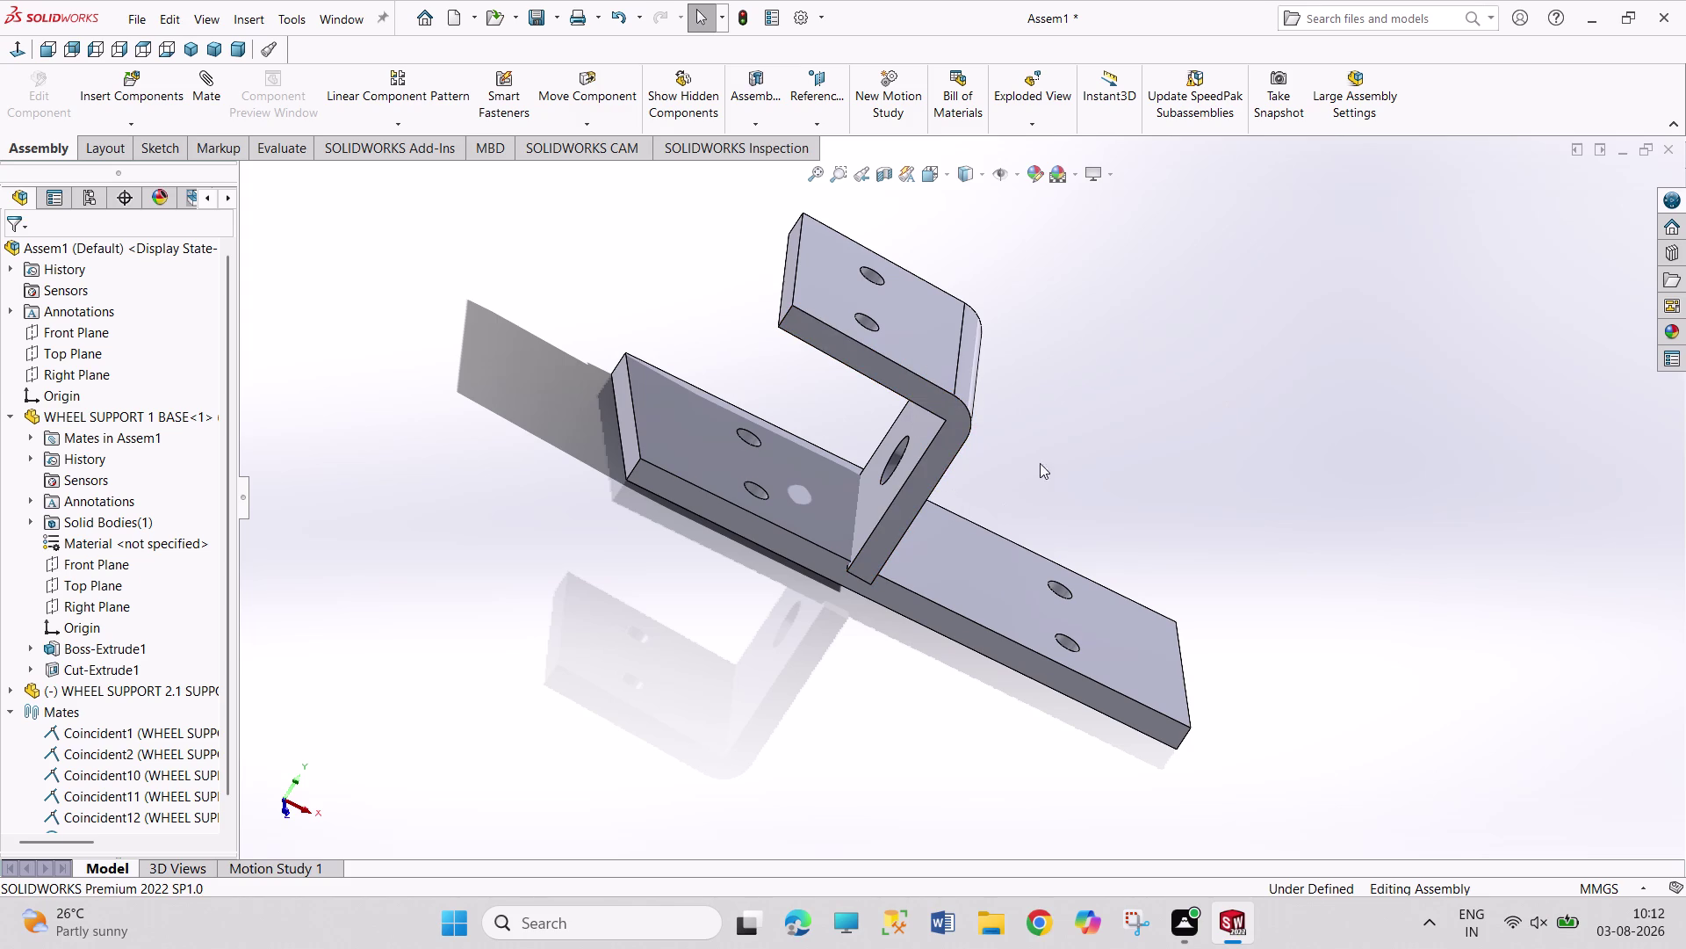
Drag the L-shaped bracket into position above the base plate.
middle_drag(727, 322, 795, 349)
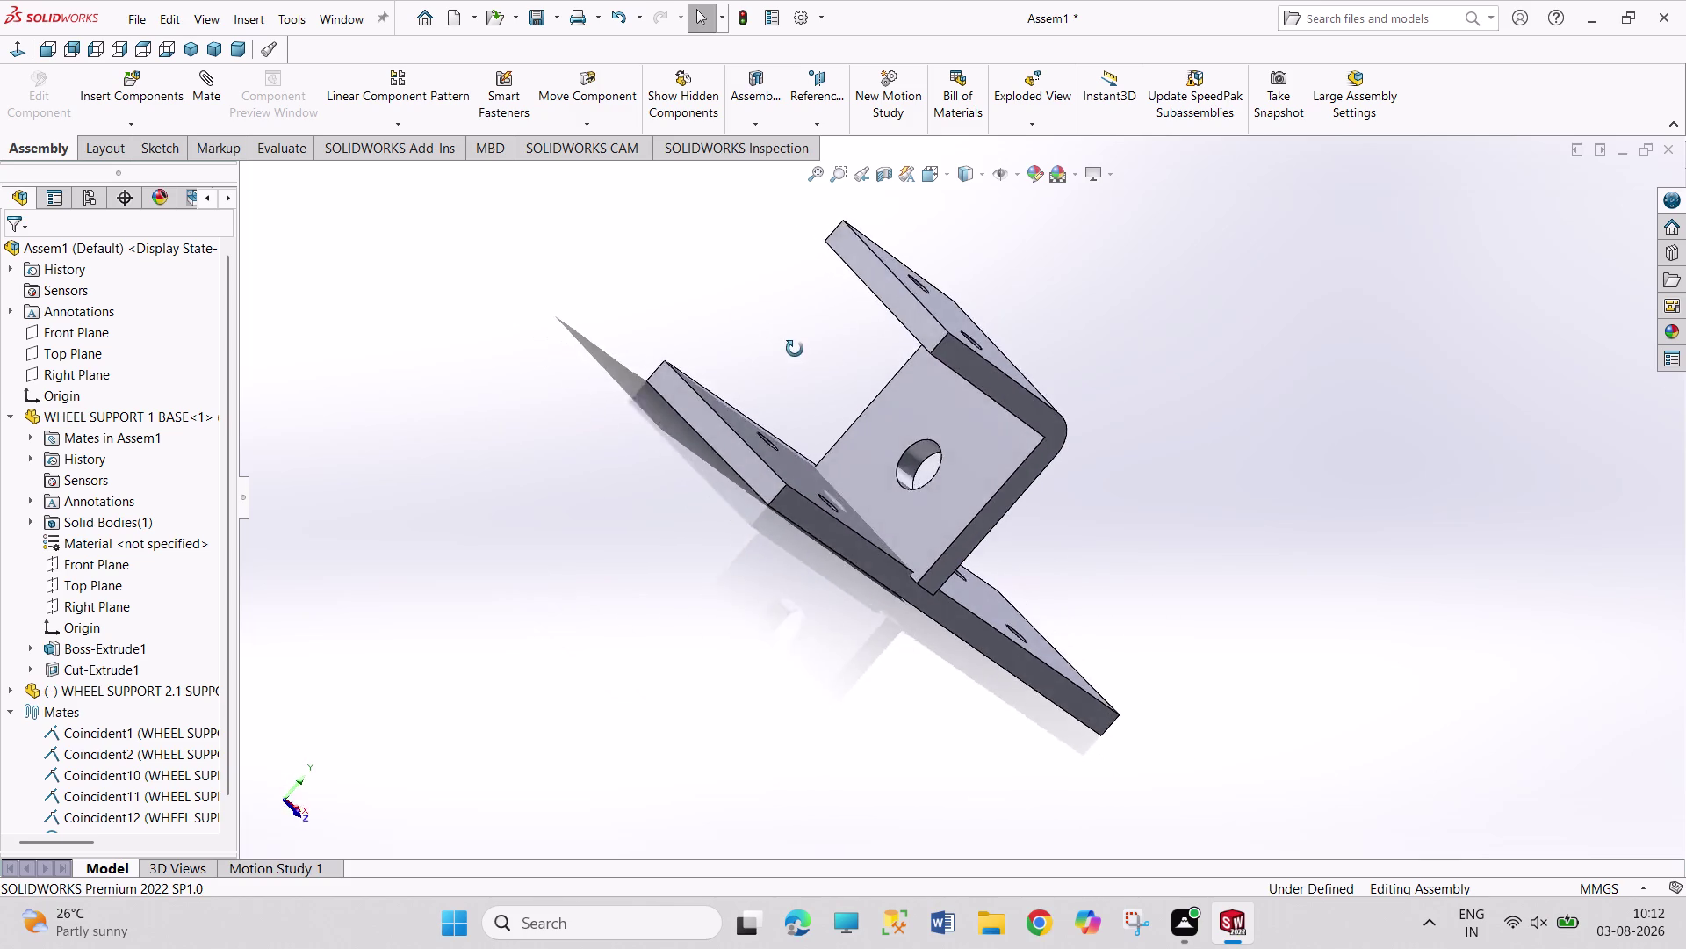
middle_drag(795, 349, 707, 312)
drag(926, 293, 924, 300)
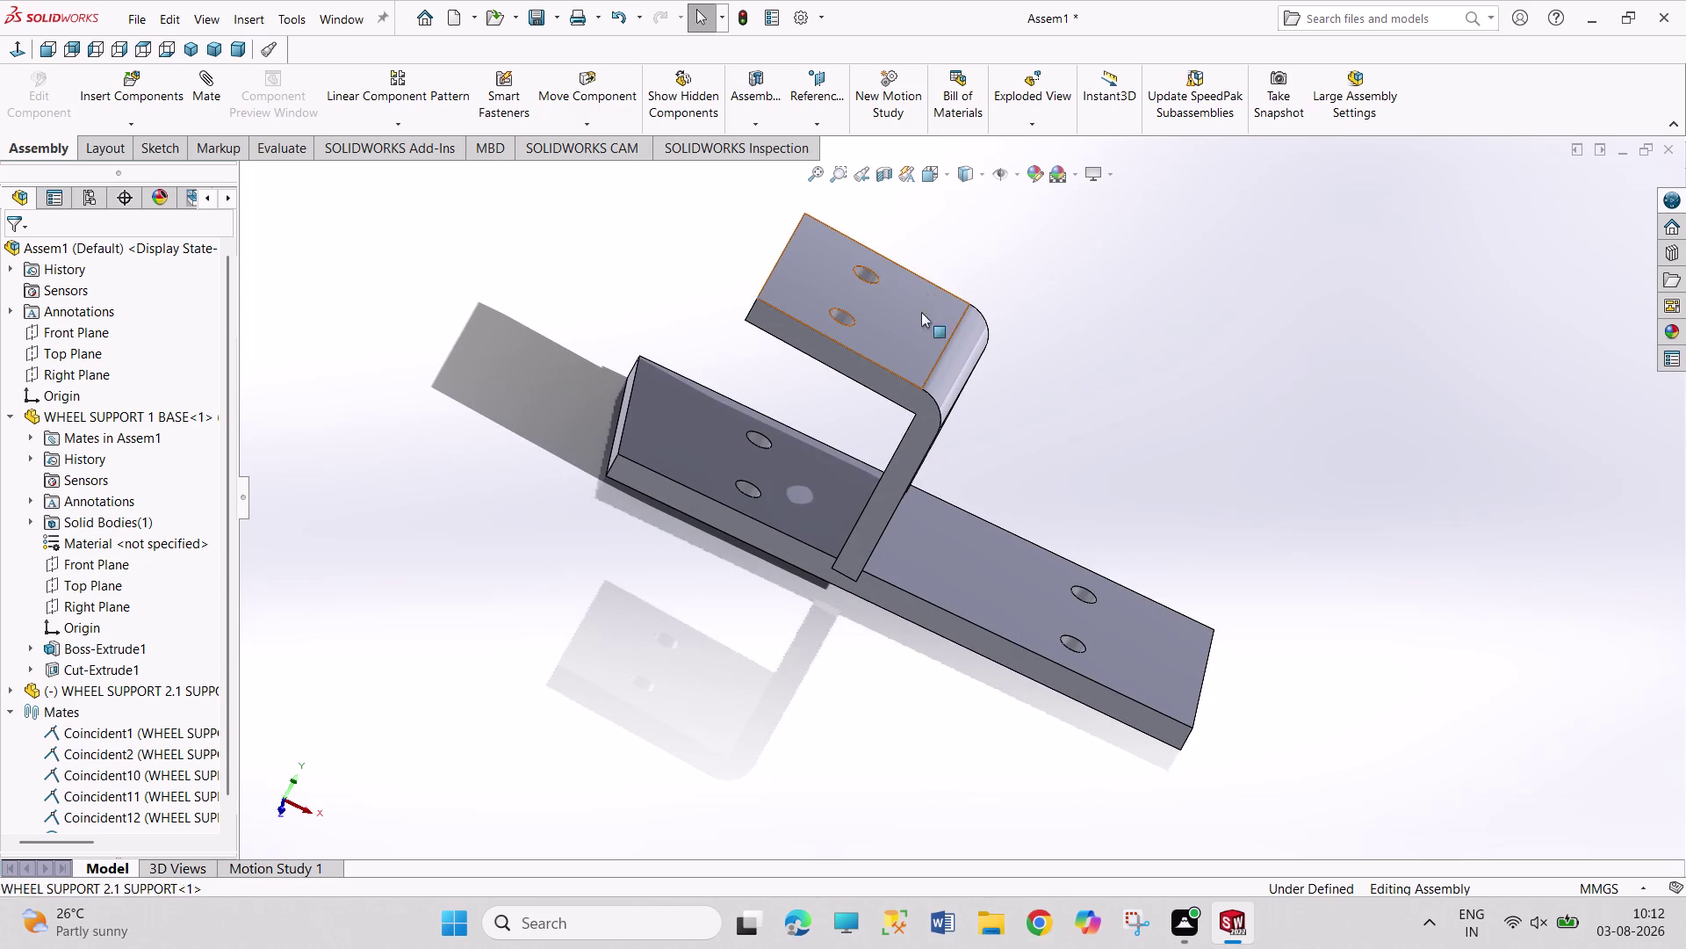
drag(924, 300, 650, 421)
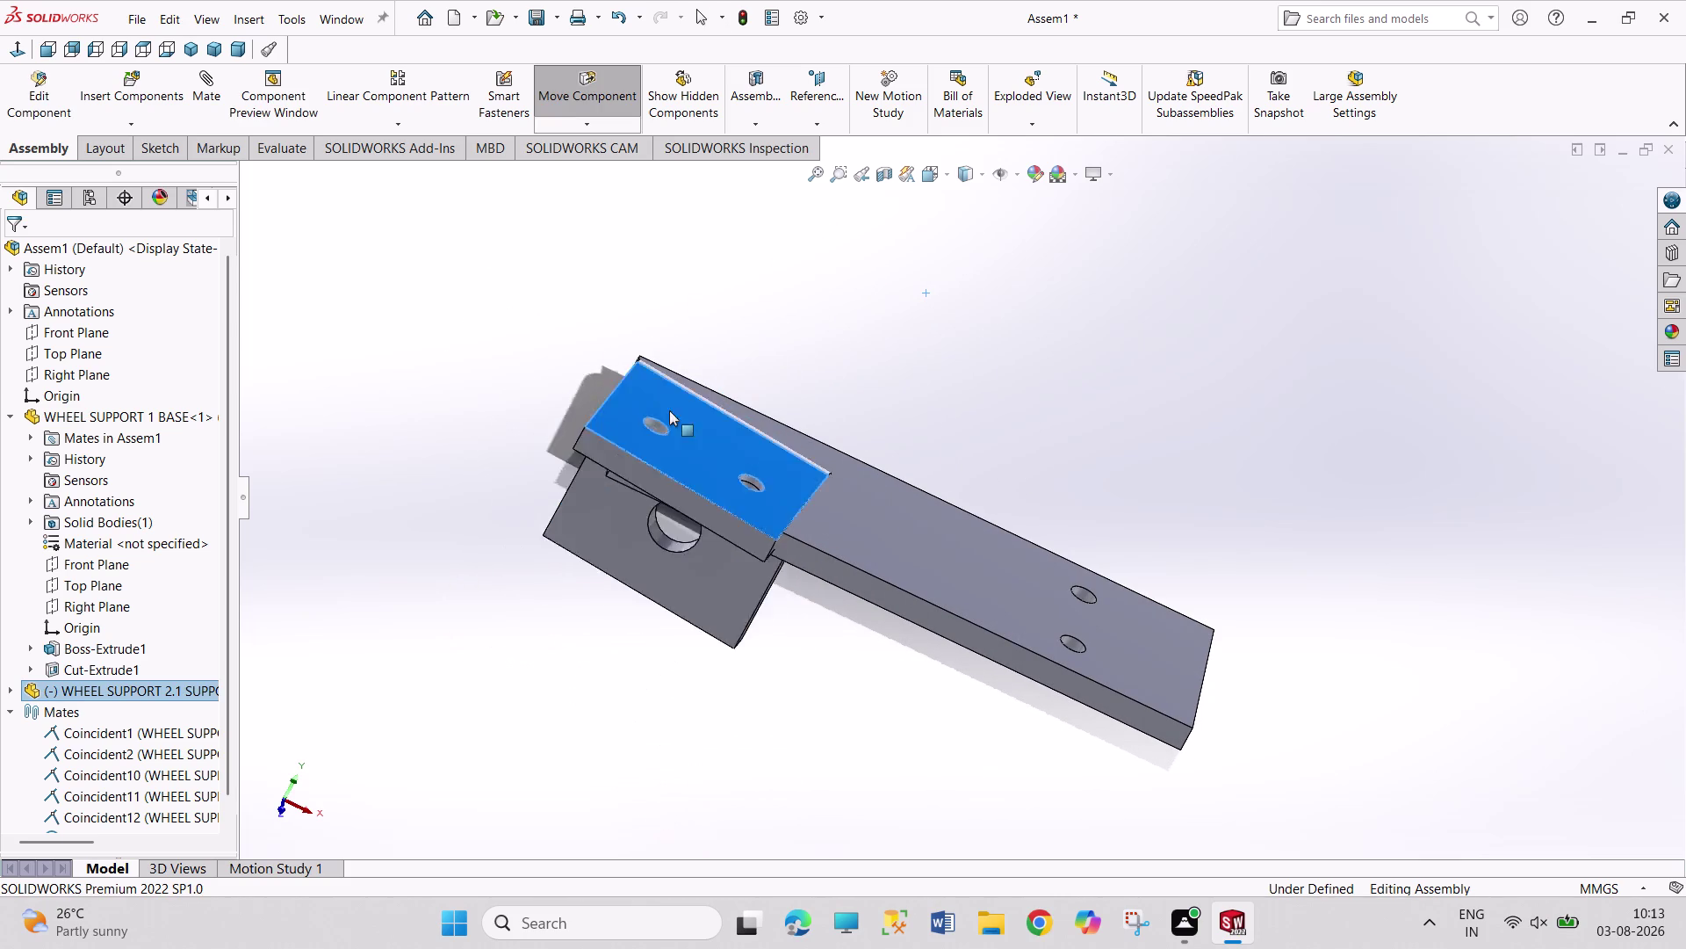
drag(650, 420, 927, 286)
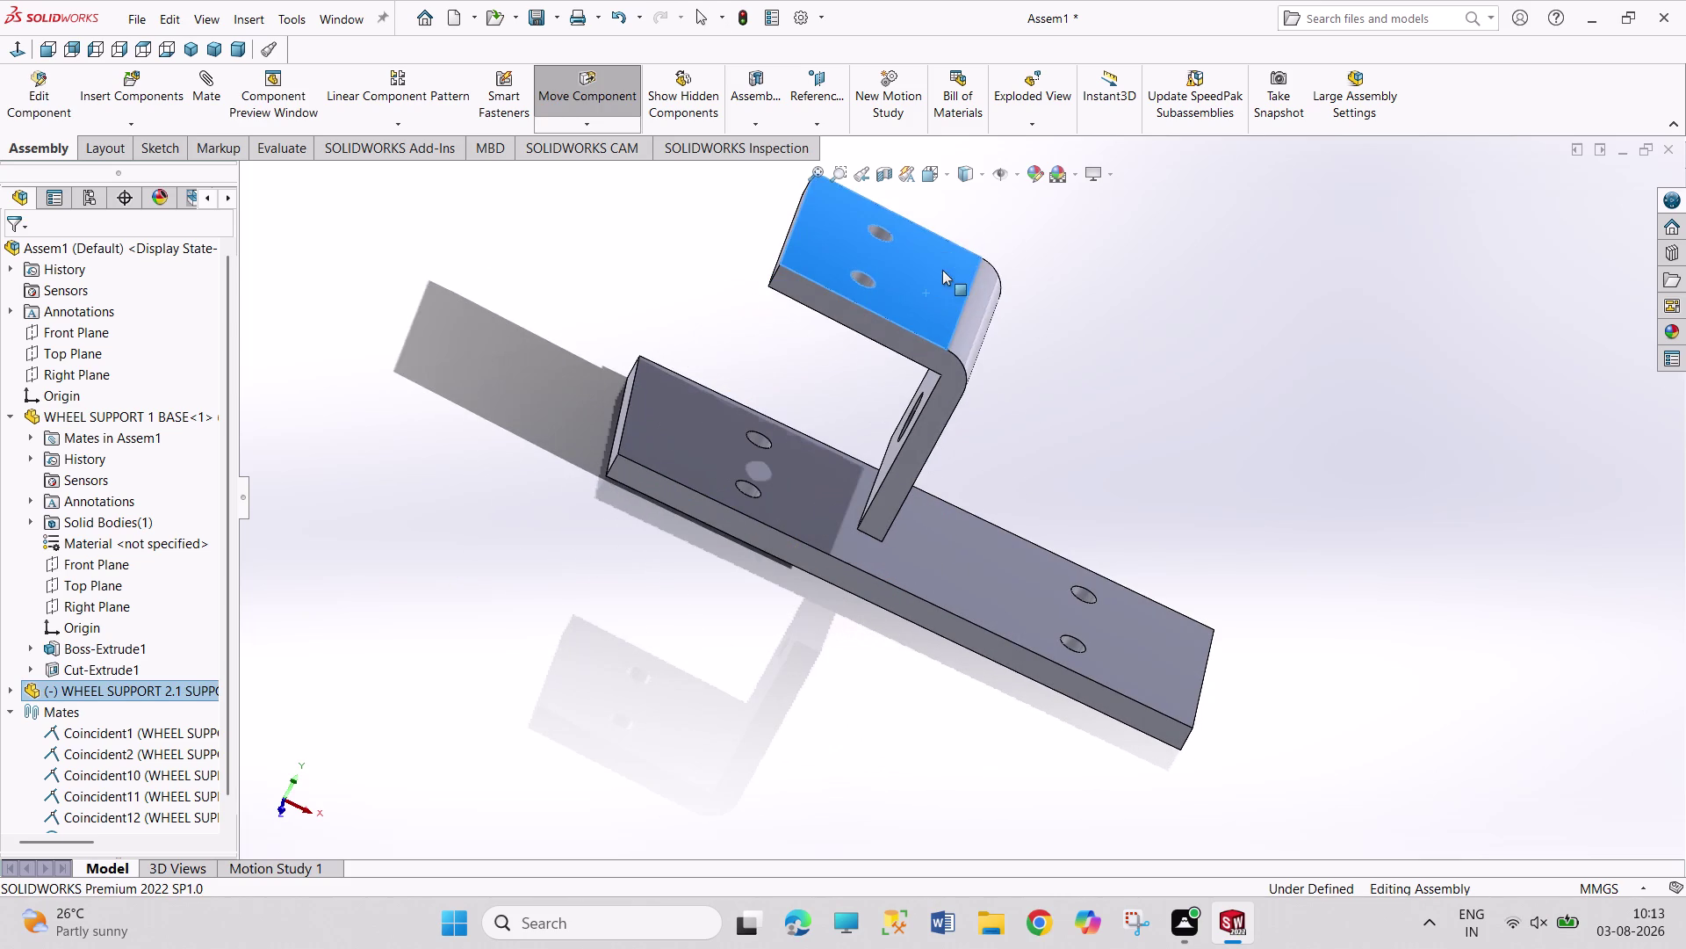
click(1157, 337)
drag(941, 287, 1026, 443)
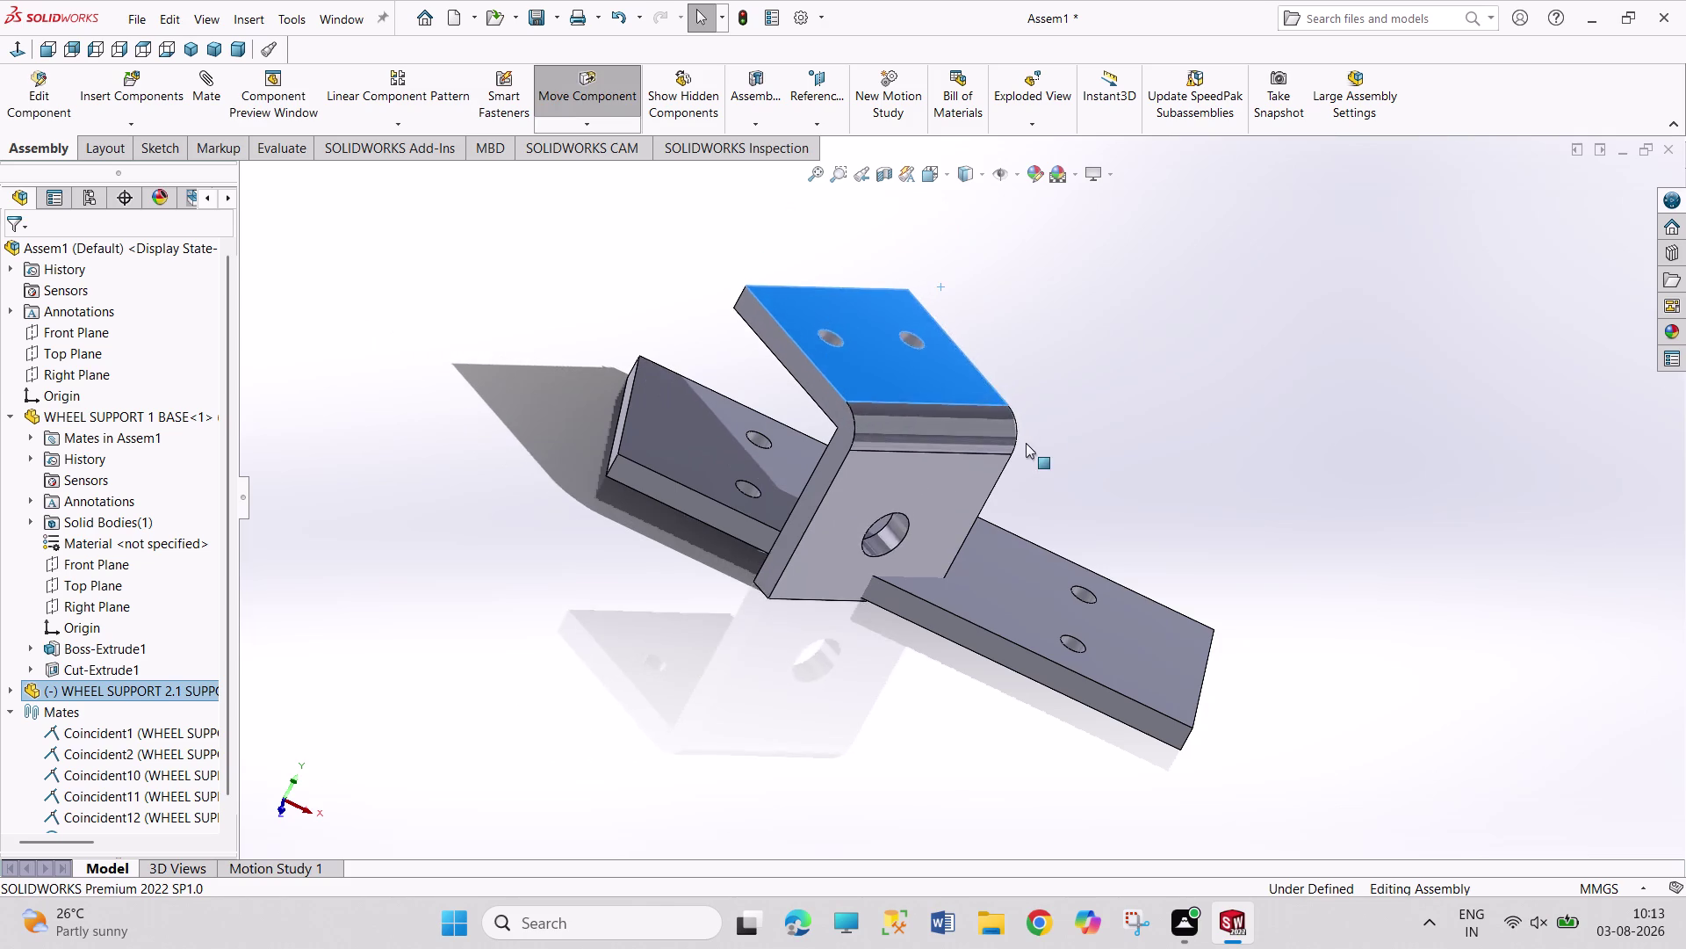
drag(1026, 442, 1046, 306)
click(1238, 331)
Mate the bracket's flat face coincident with the base plate's top face.
click(976, 255)
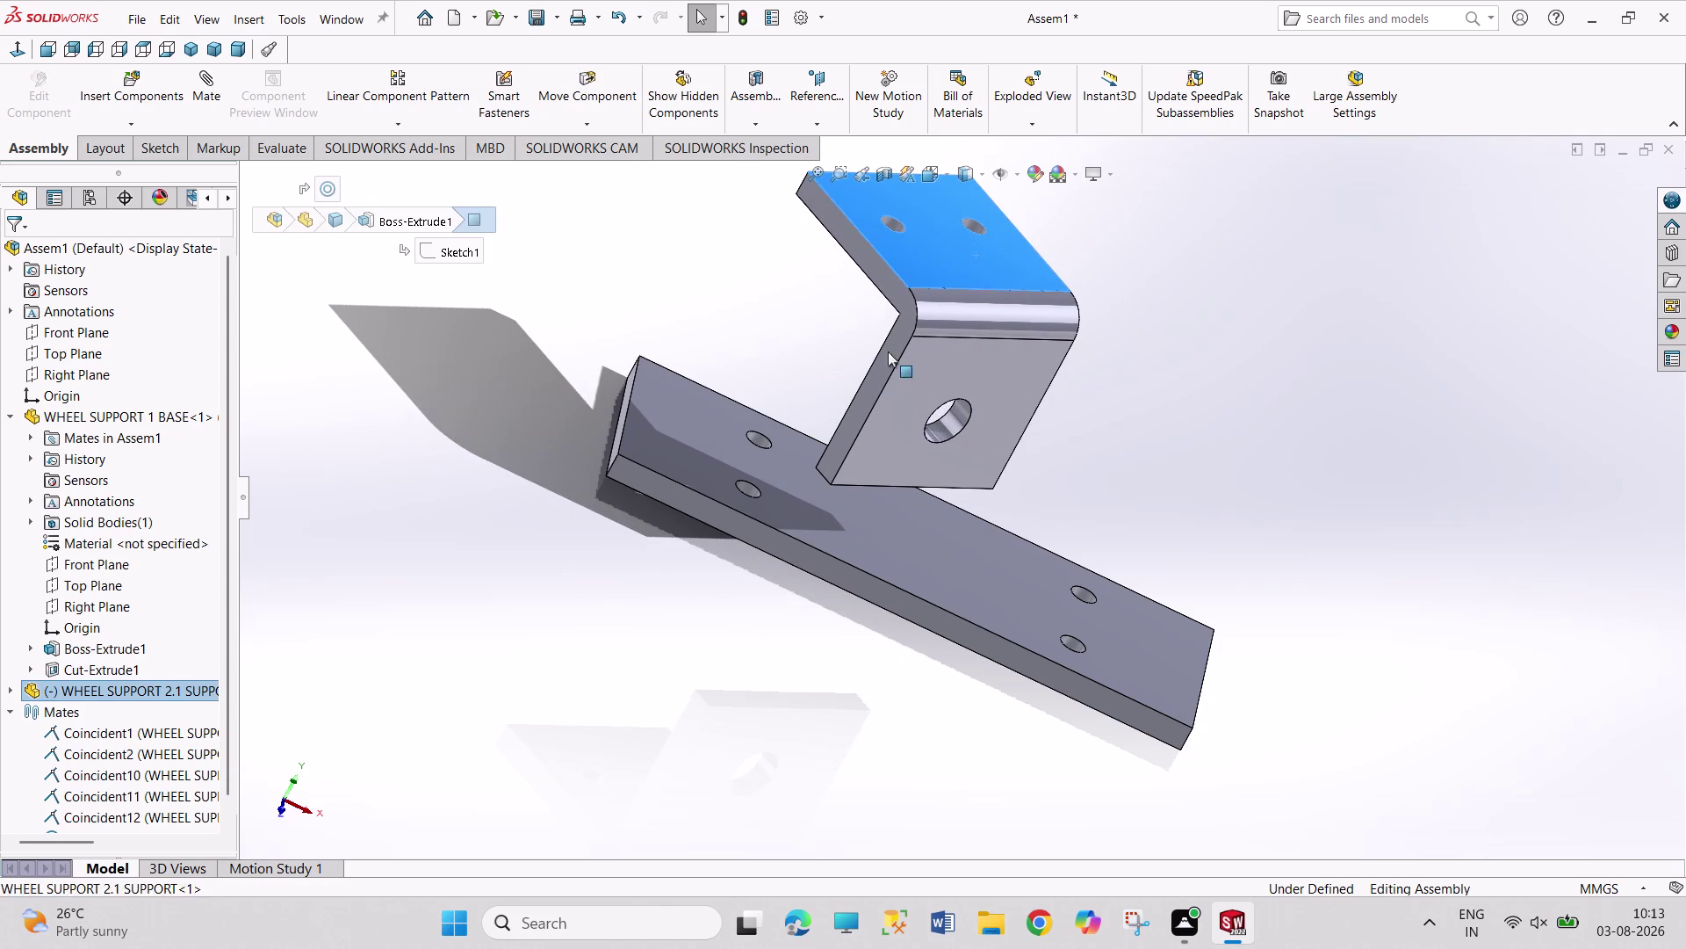
click(668, 452)
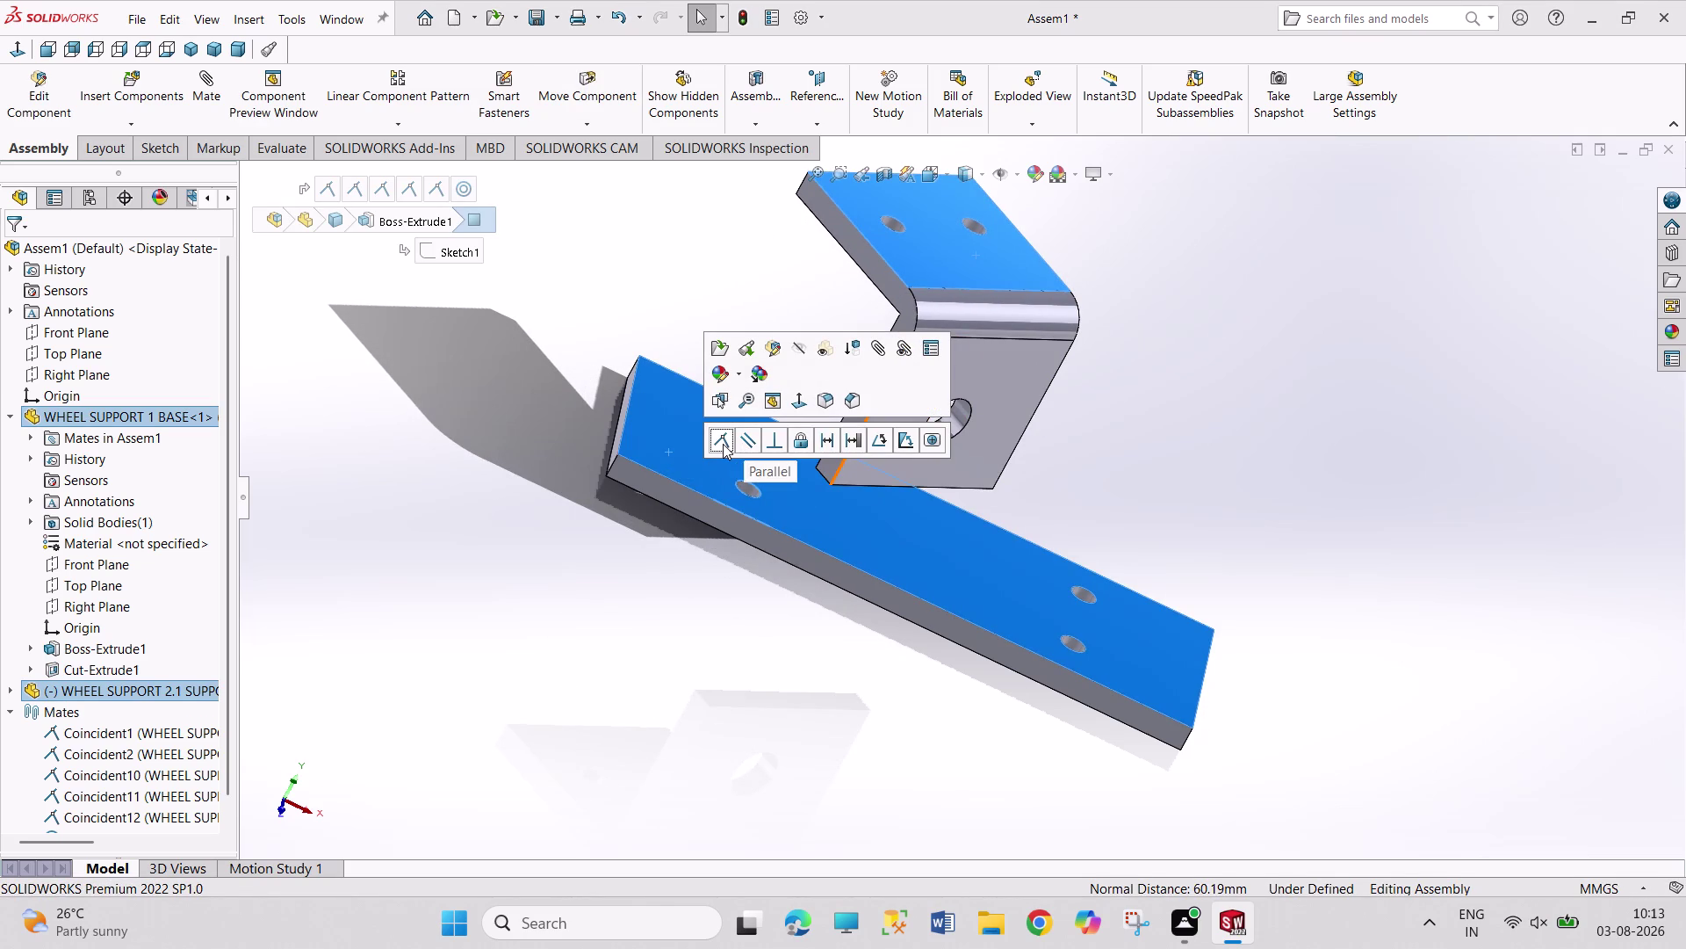
click(723, 444)
click(1170, 369)
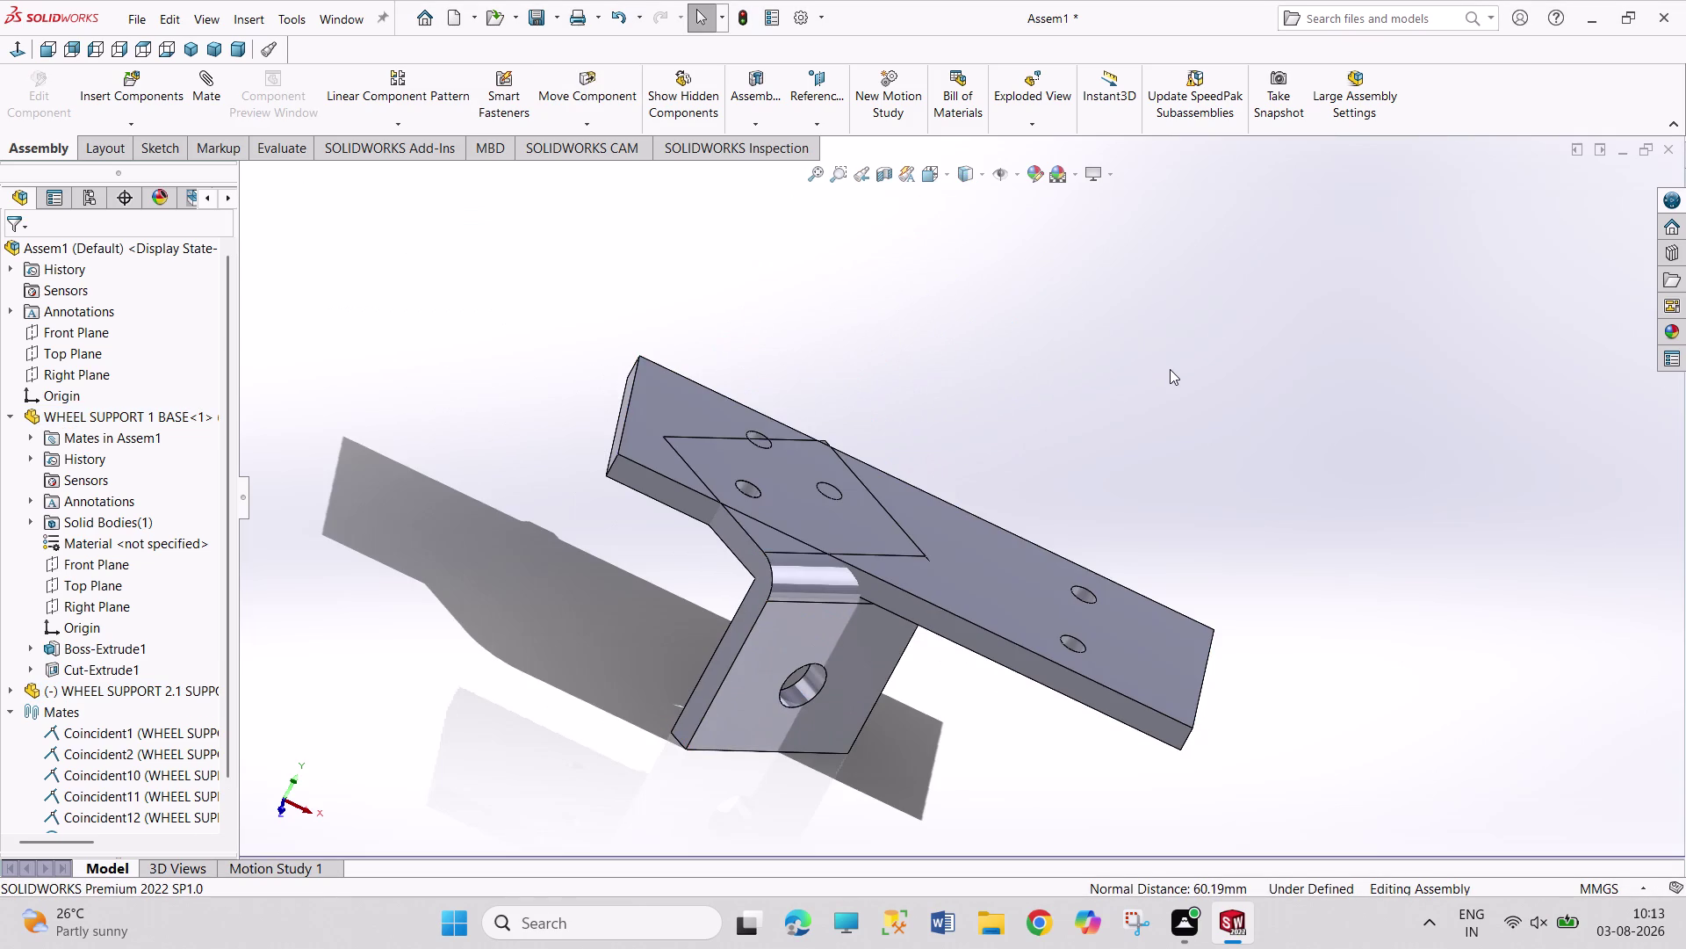
Make a bracket hole concentric with the matching base-plate hole.
click(841, 498)
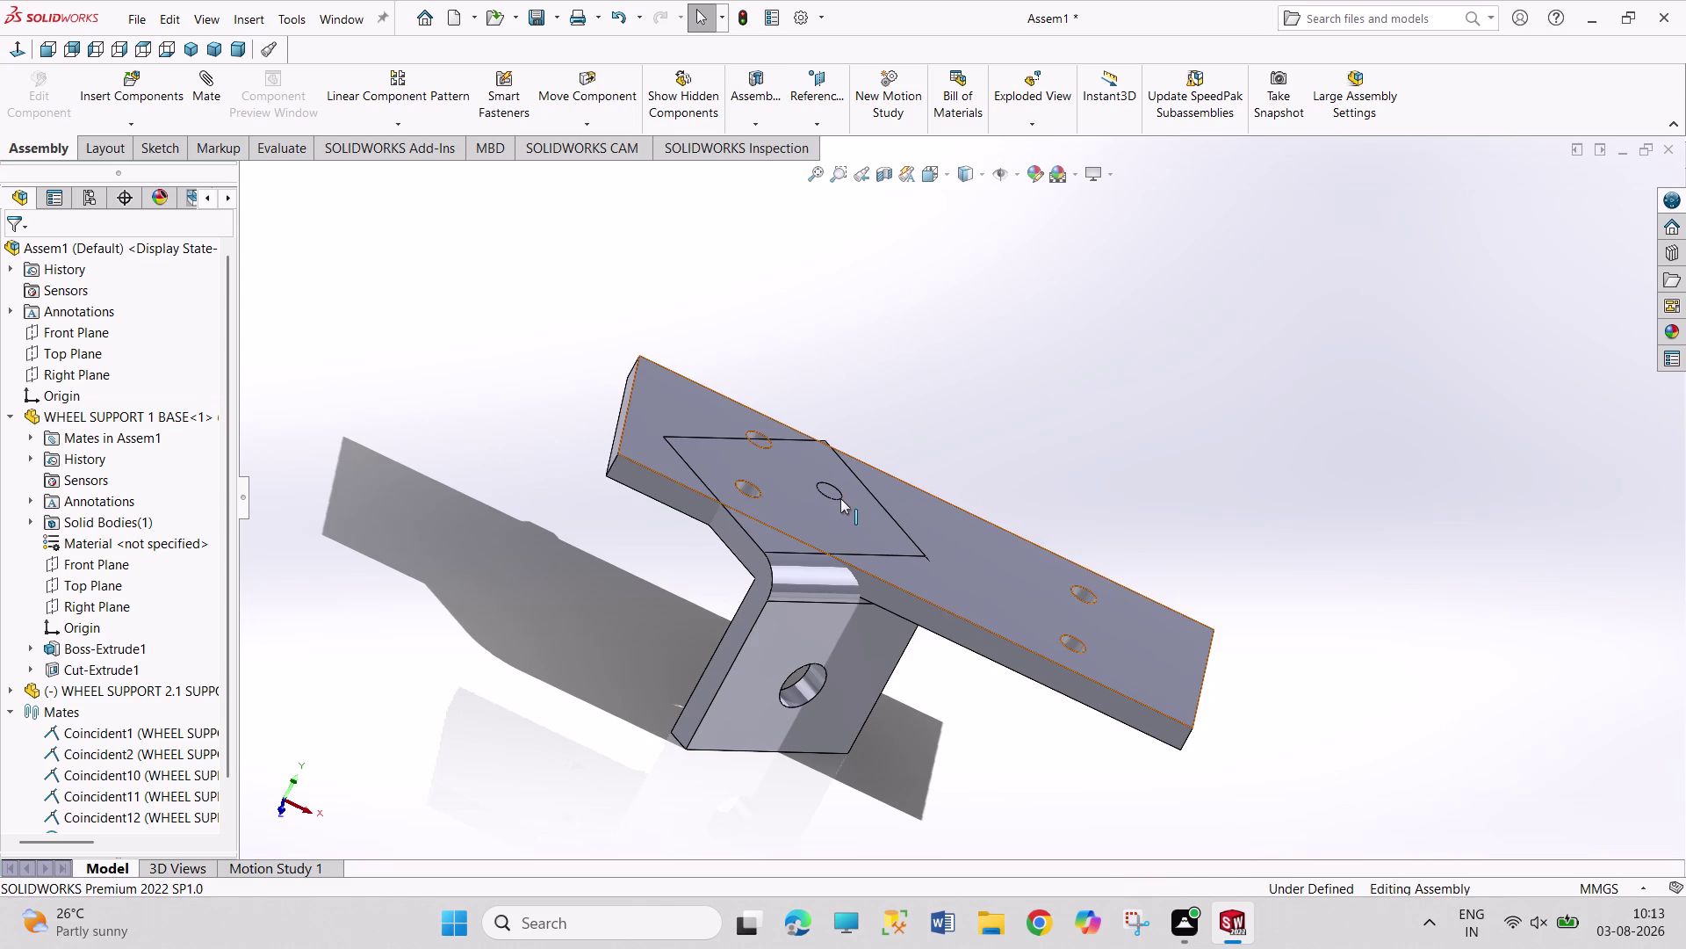
click(773, 446)
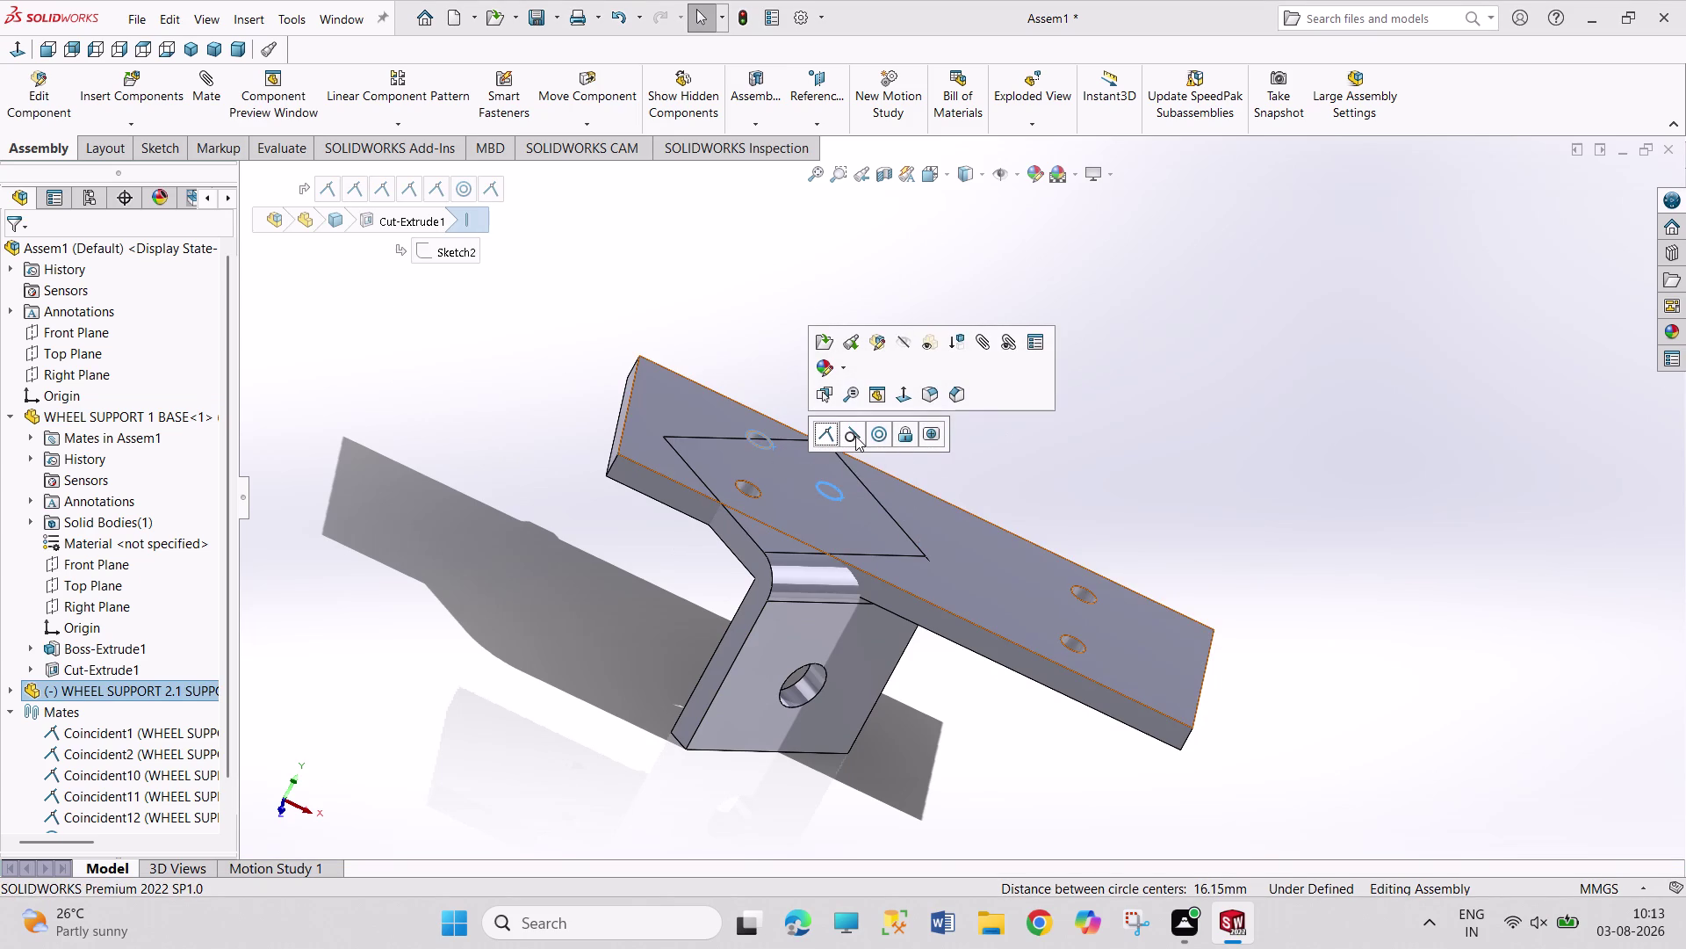
click(877, 437)
click(1062, 371)
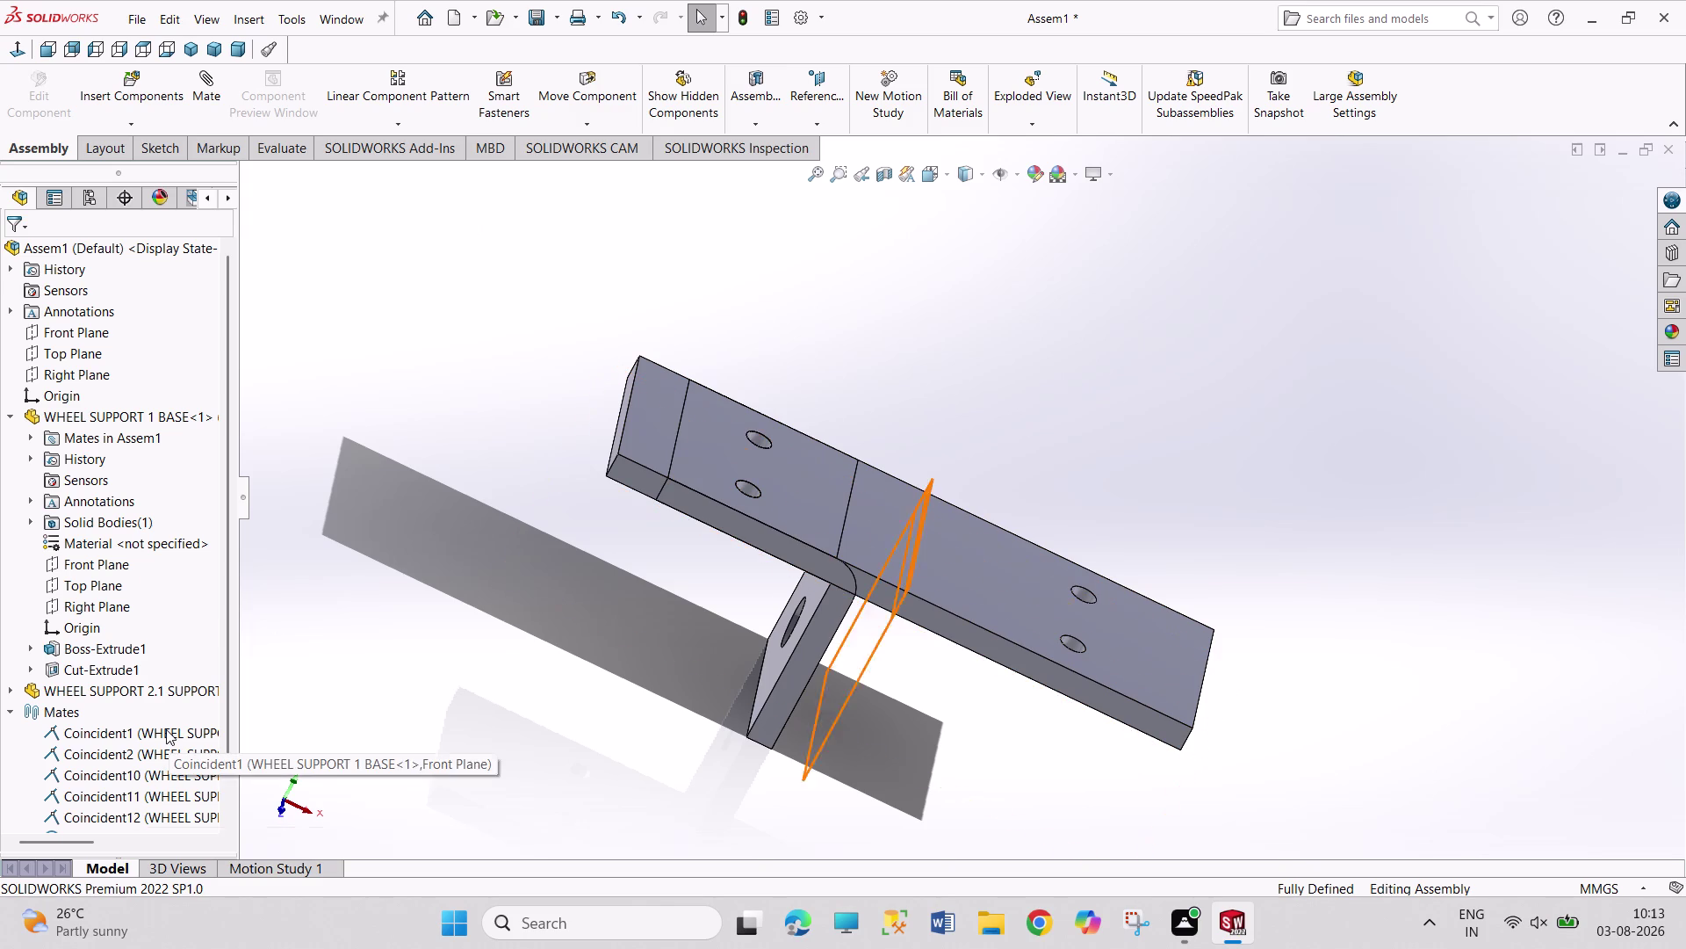
scroll(down, 3)
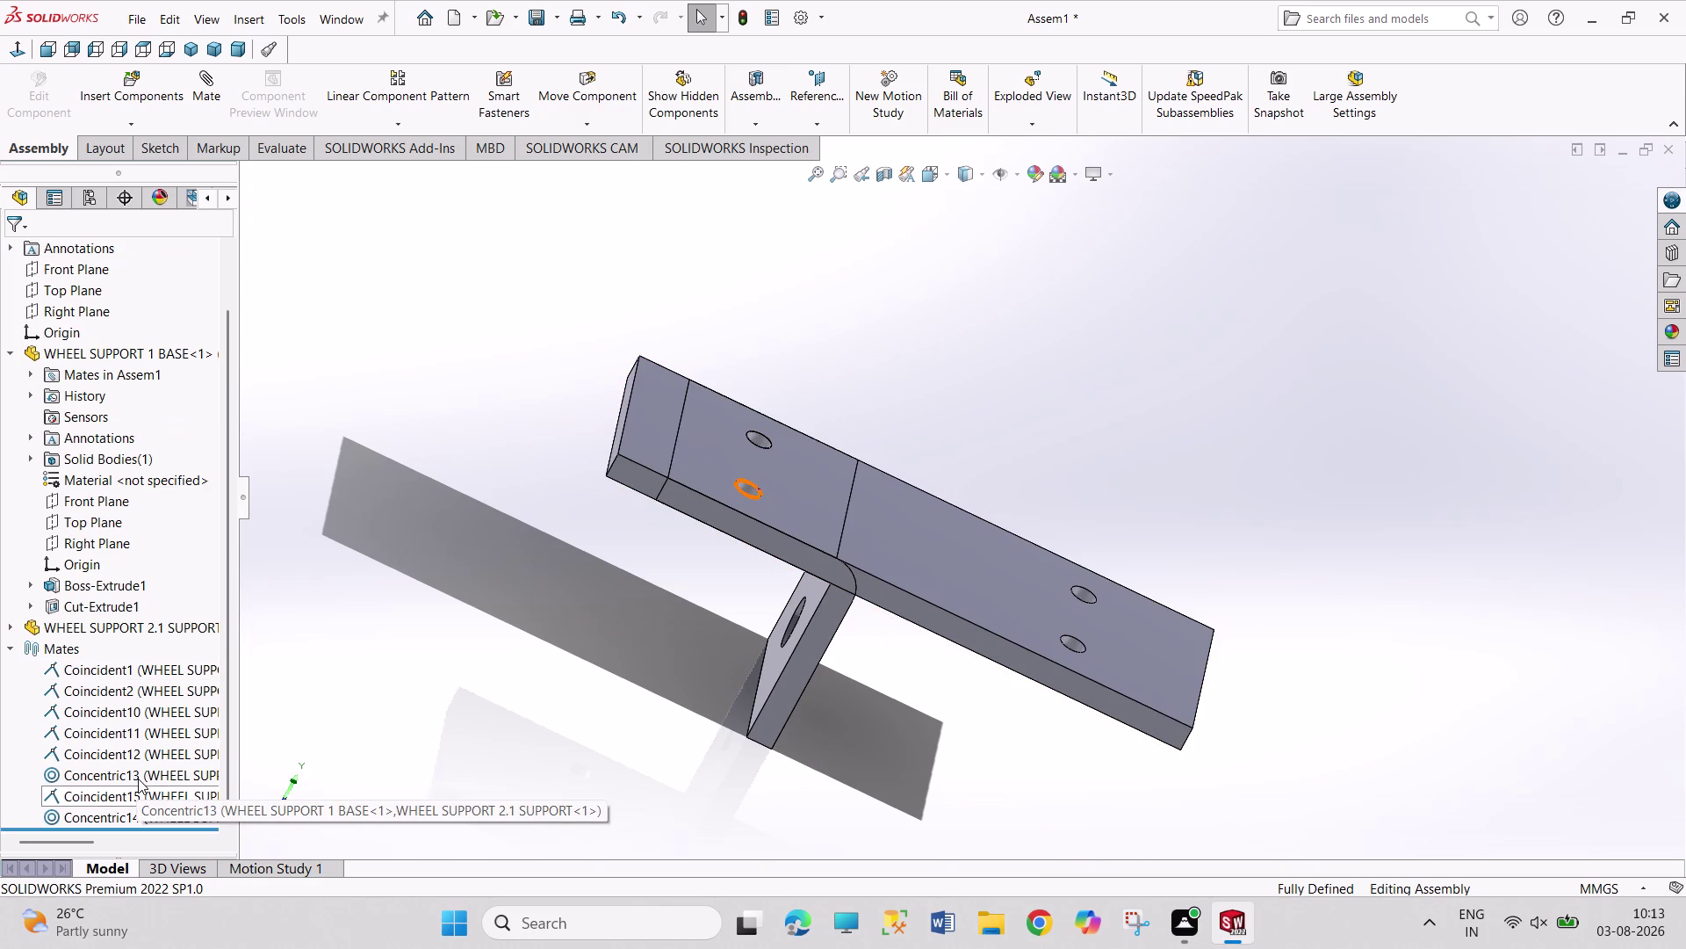
Delete the bracket's existing face mate, Coincident15.
right_click(138, 779)
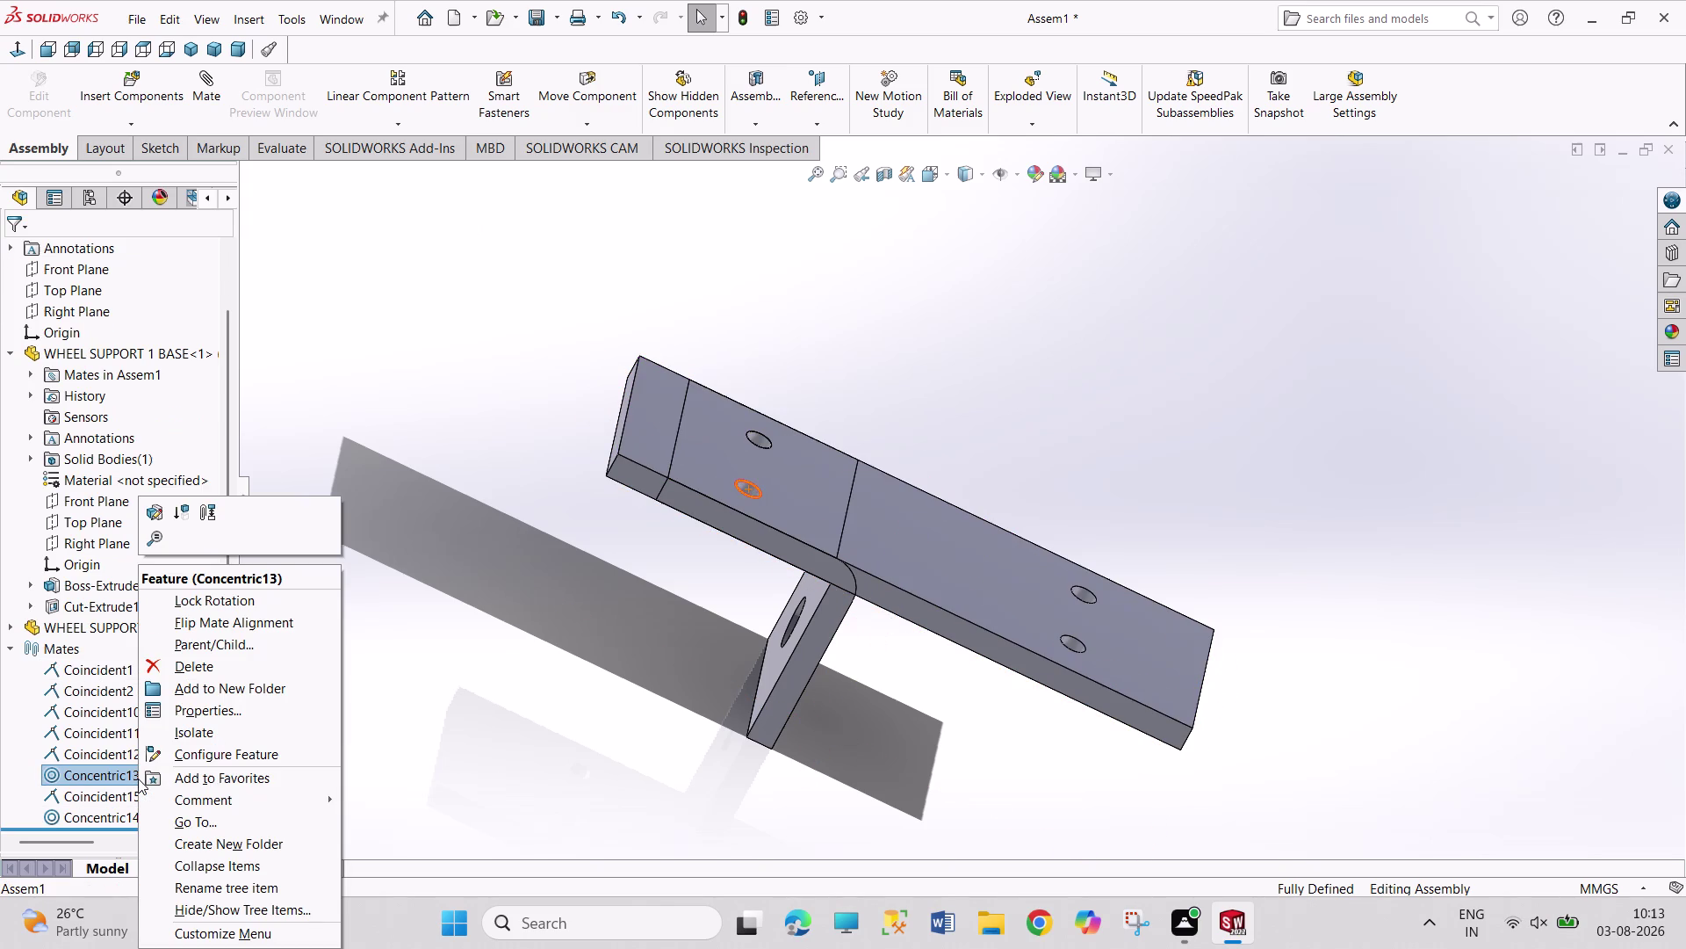
click(85, 800)
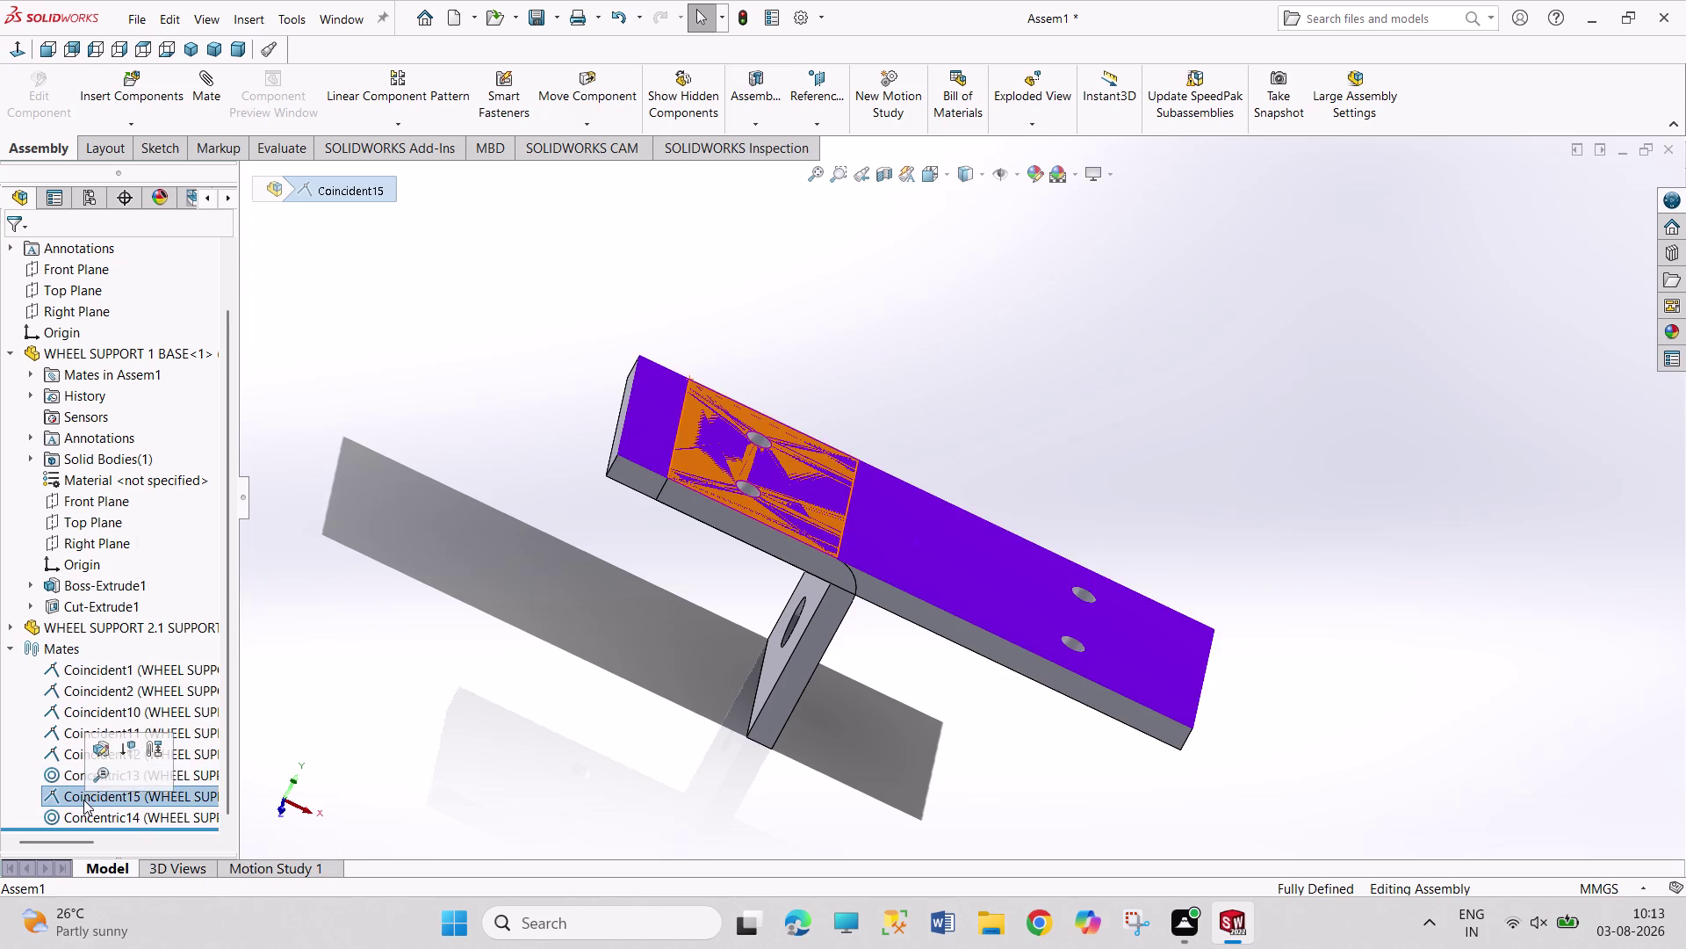
right_click(84, 799)
click(124, 662)
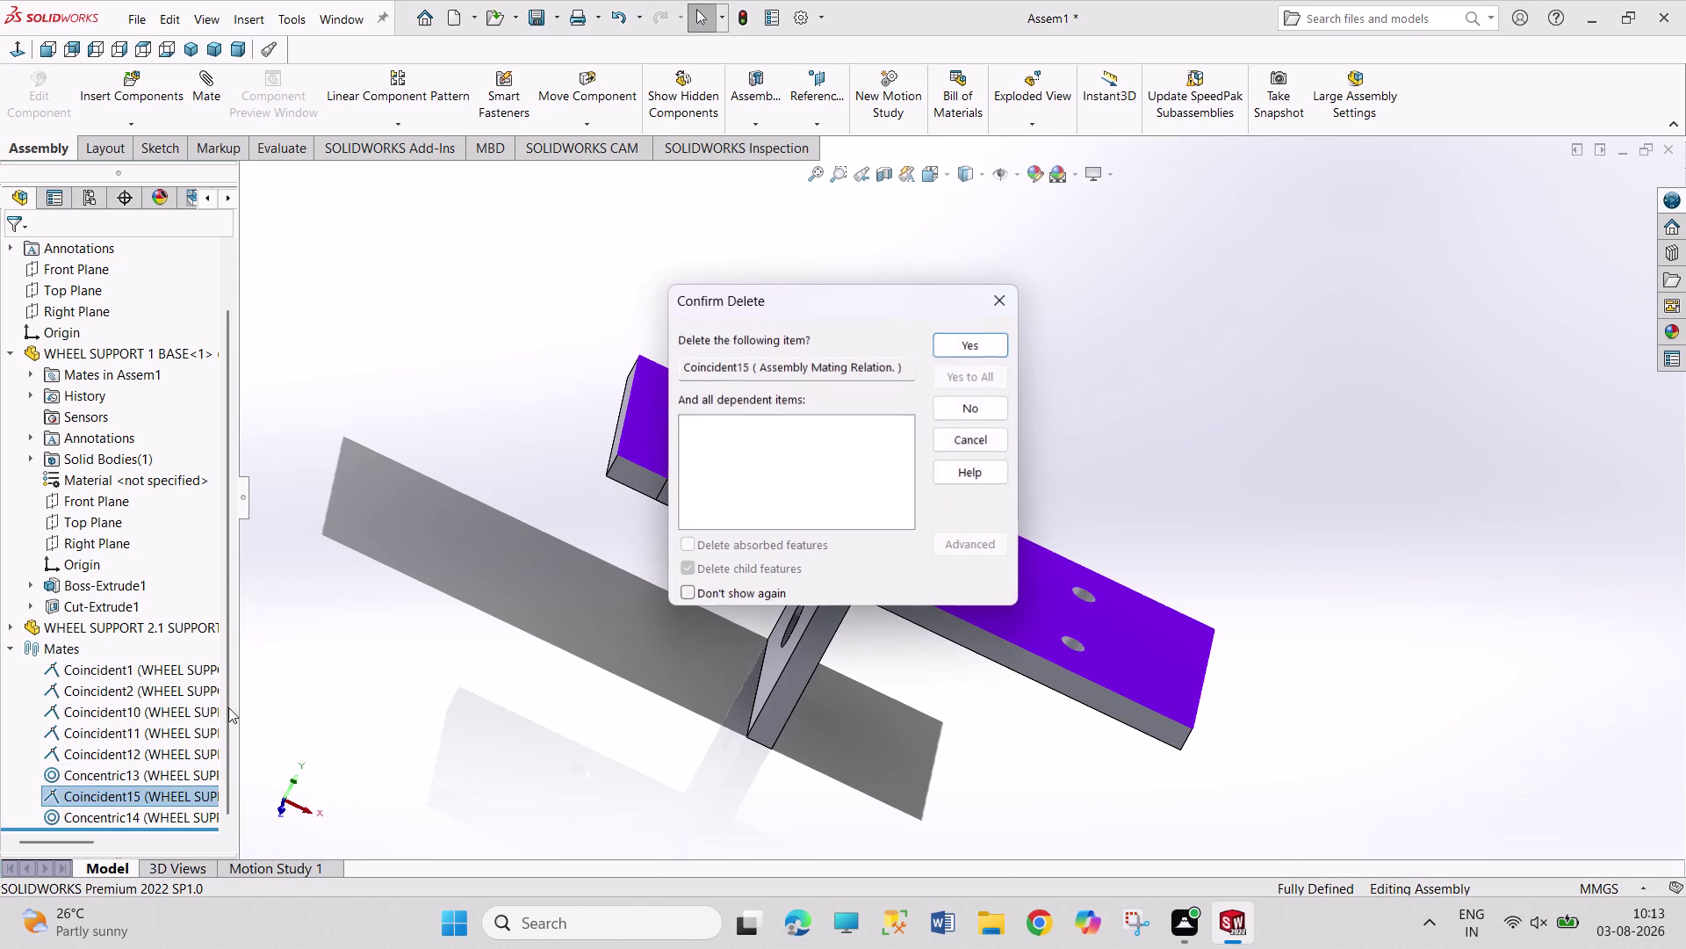
click(991, 342)
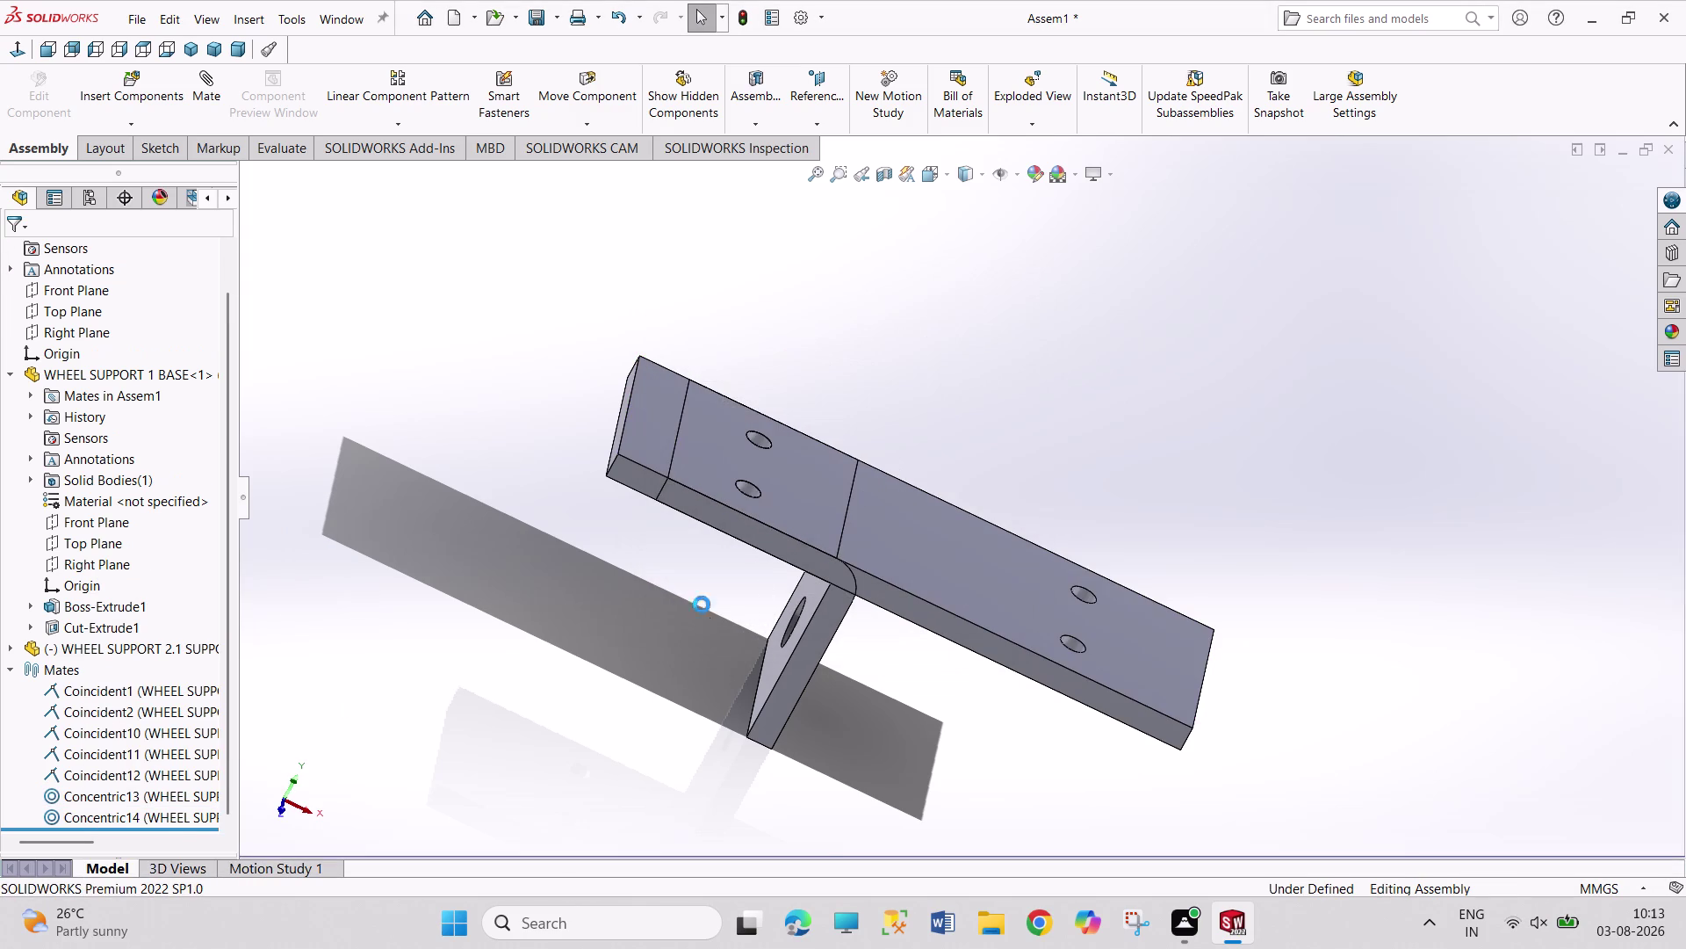
Move the bracket over the base plate and select the faces to mate.
middle_drag(712, 591, 750, 353)
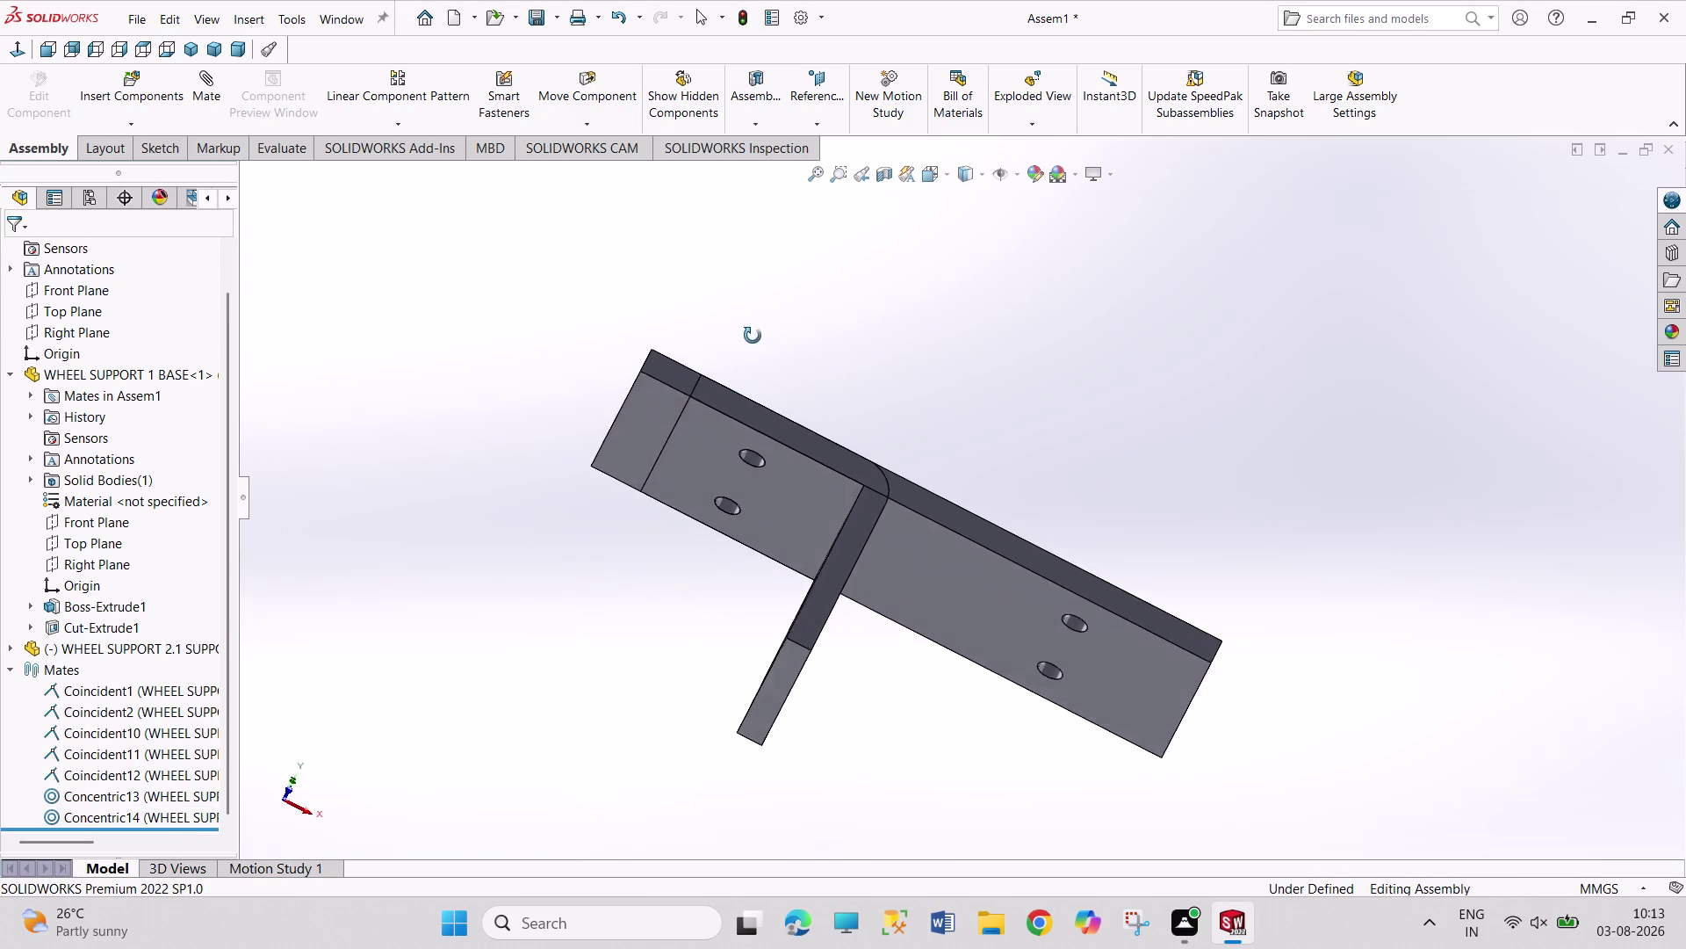
middle_drag(750, 353, 755, 323)
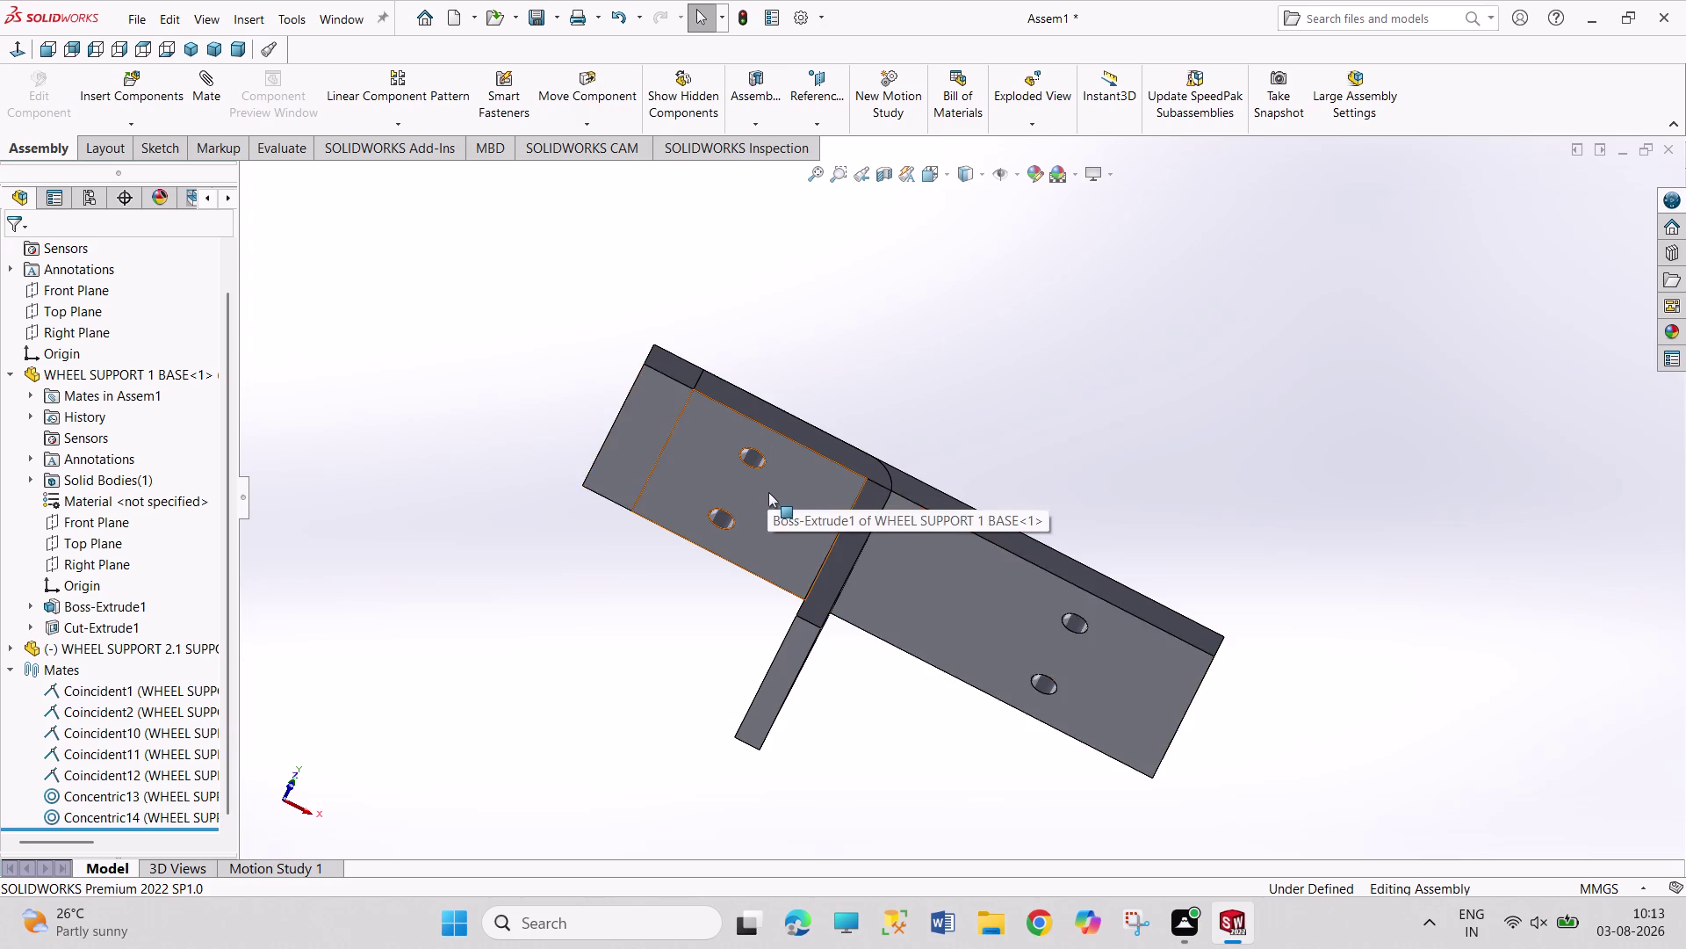
drag(770, 499, 782, 472)
click(994, 351)
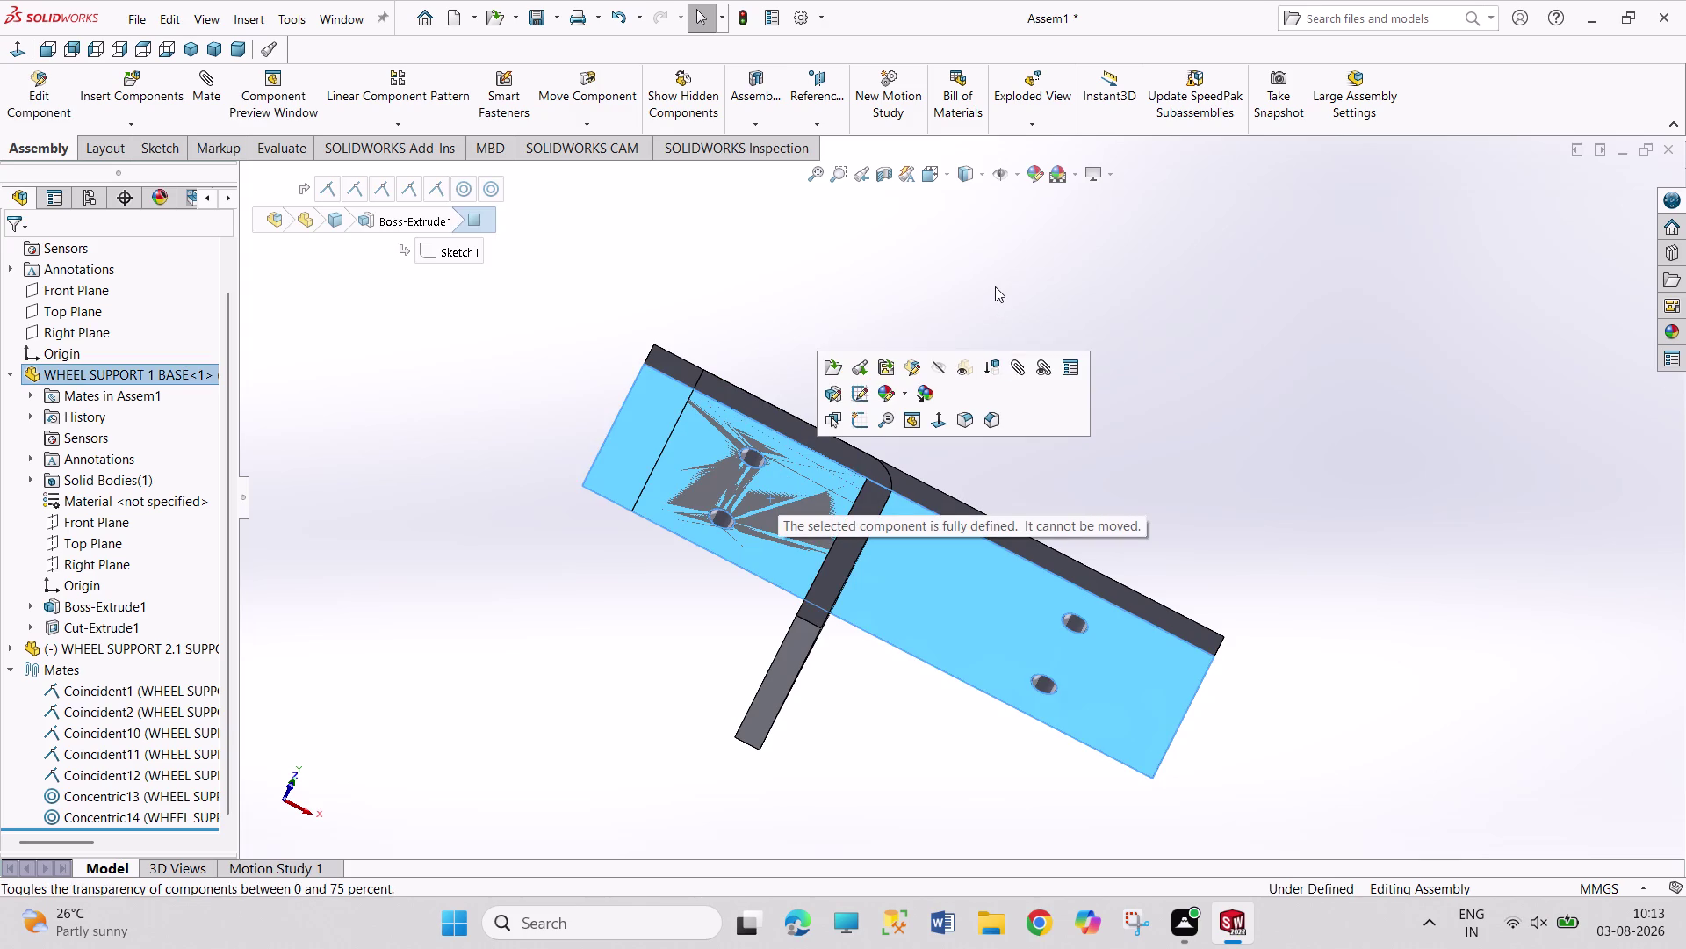
click(996, 286)
middle_drag(992, 289, 918, 469)
click(853, 454)
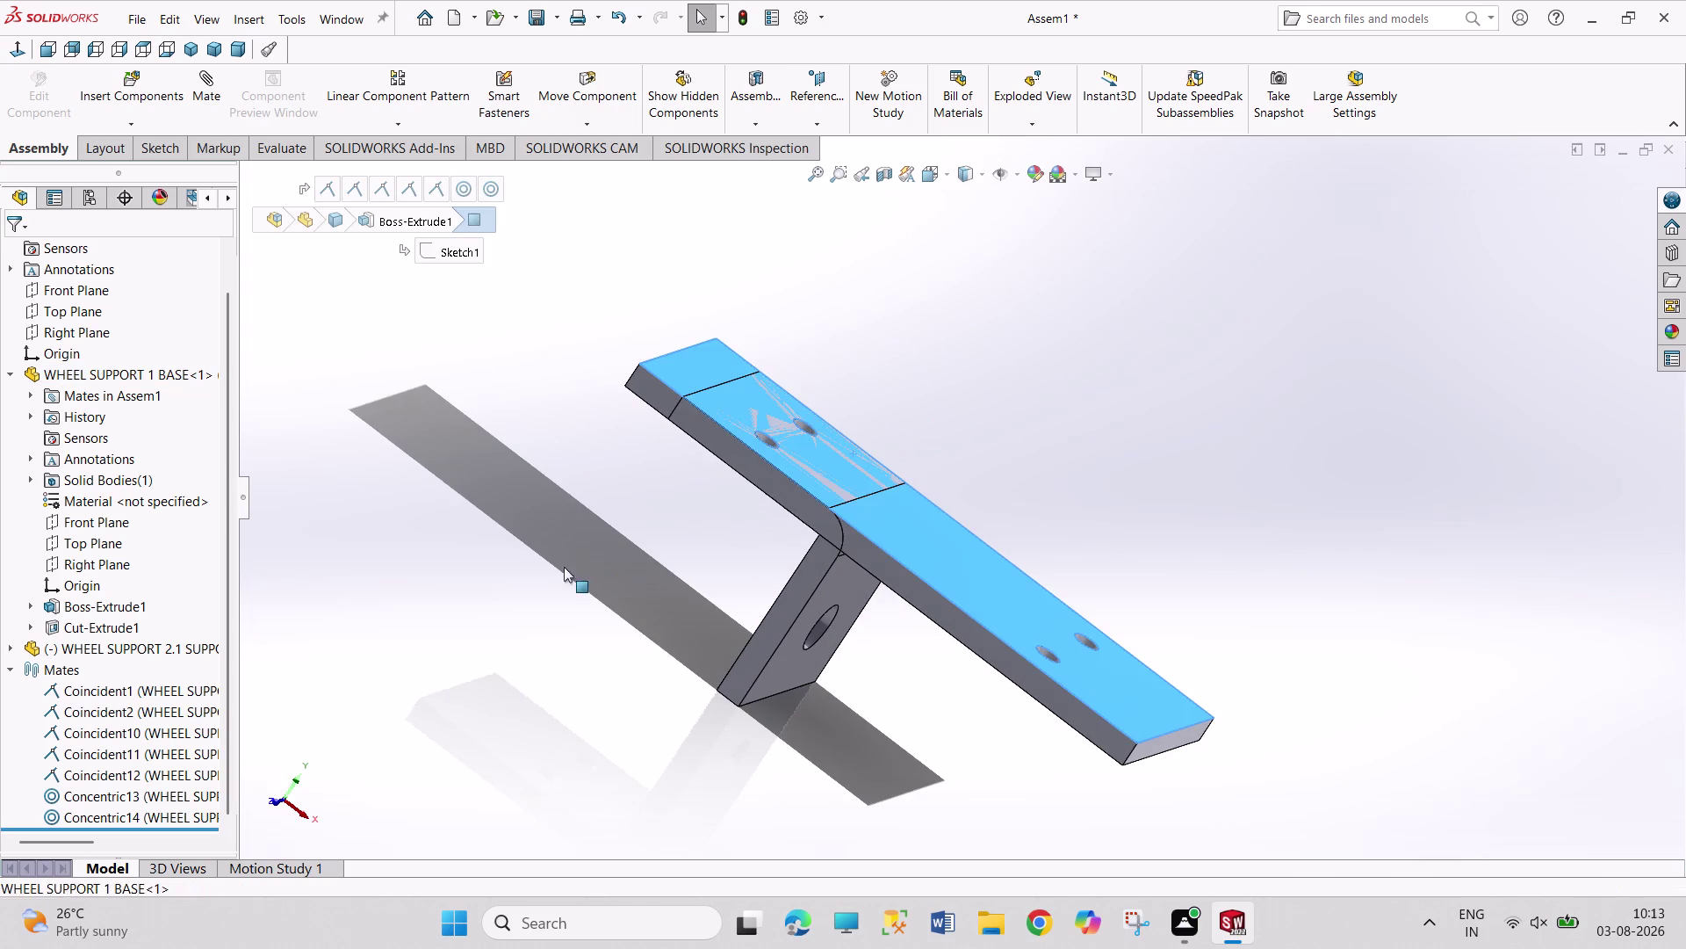
click(567, 592)
drag(763, 639, 782, 582)
click(843, 430)
middle_drag(589, 607, 650, 413)
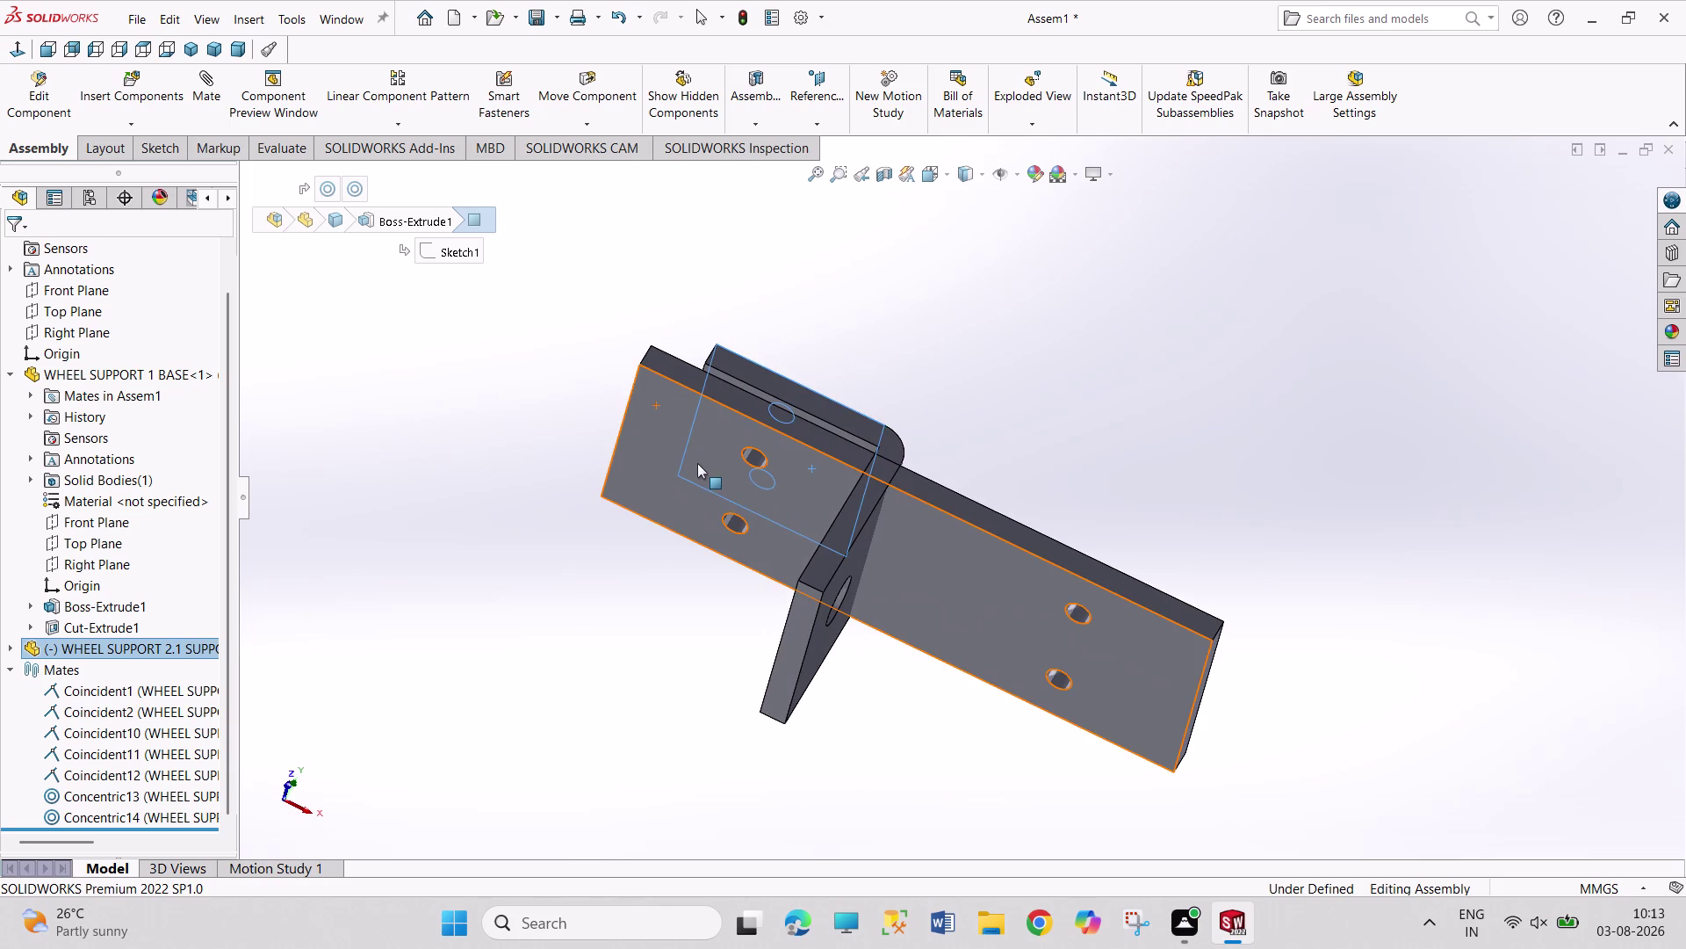
Seat the bracket face flush on the base top with a coincident mate, leg upright.
click(678, 488)
click(736, 474)
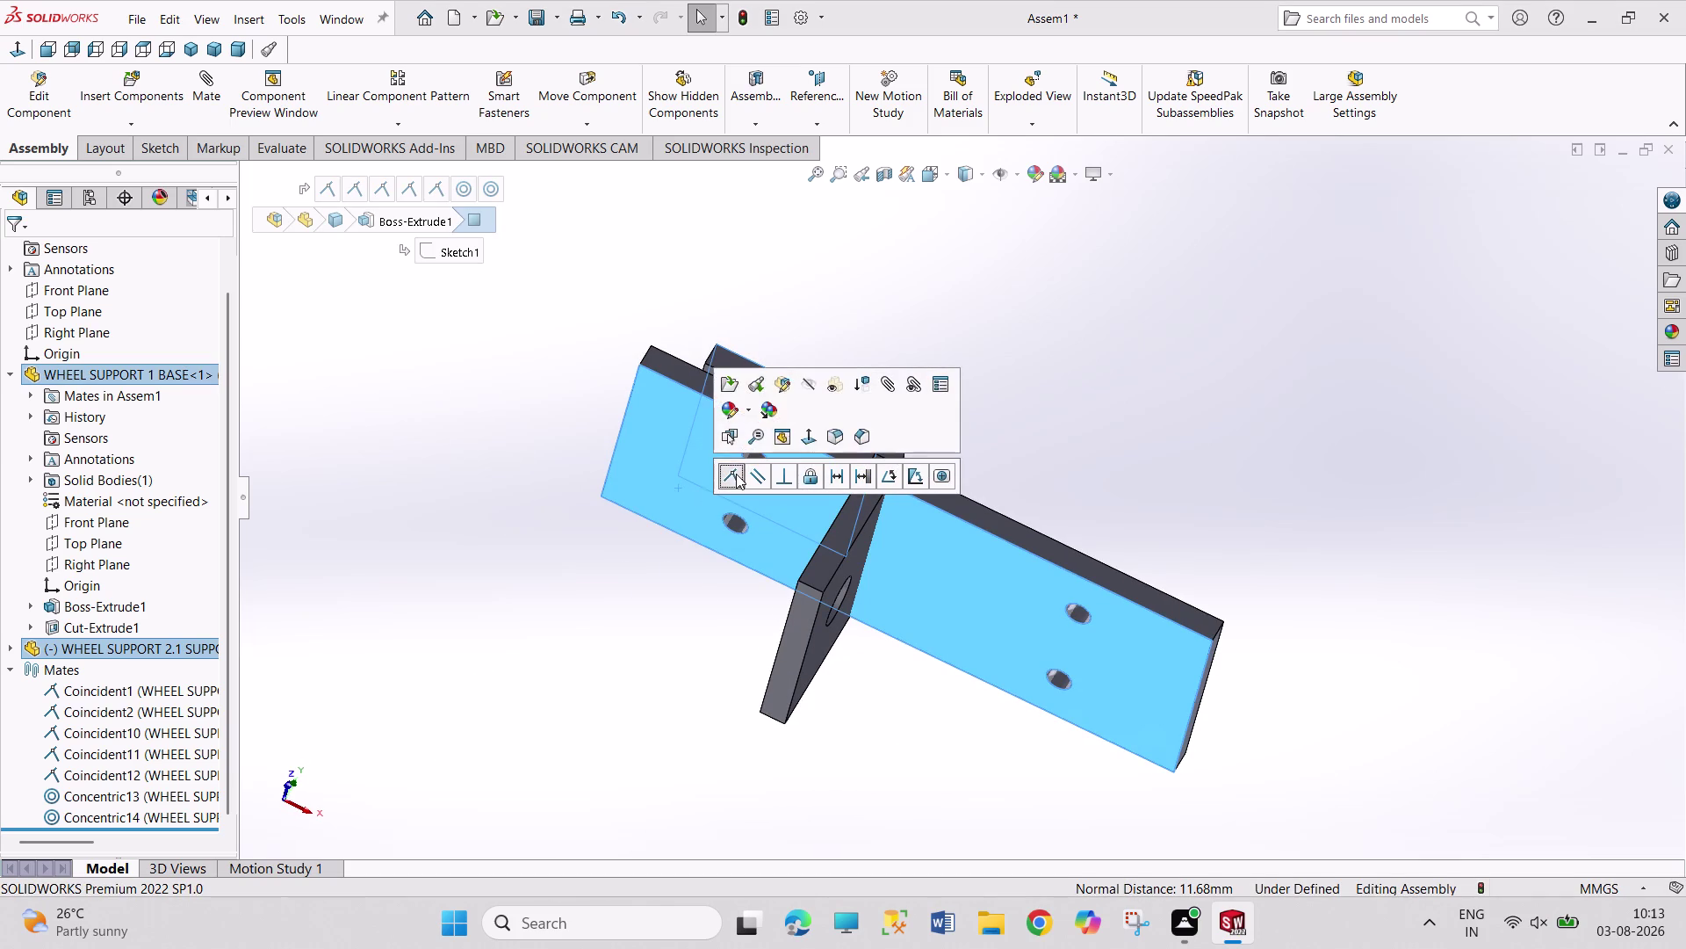
click(593, 638)
middle_drag(678, 755, 700, 668)
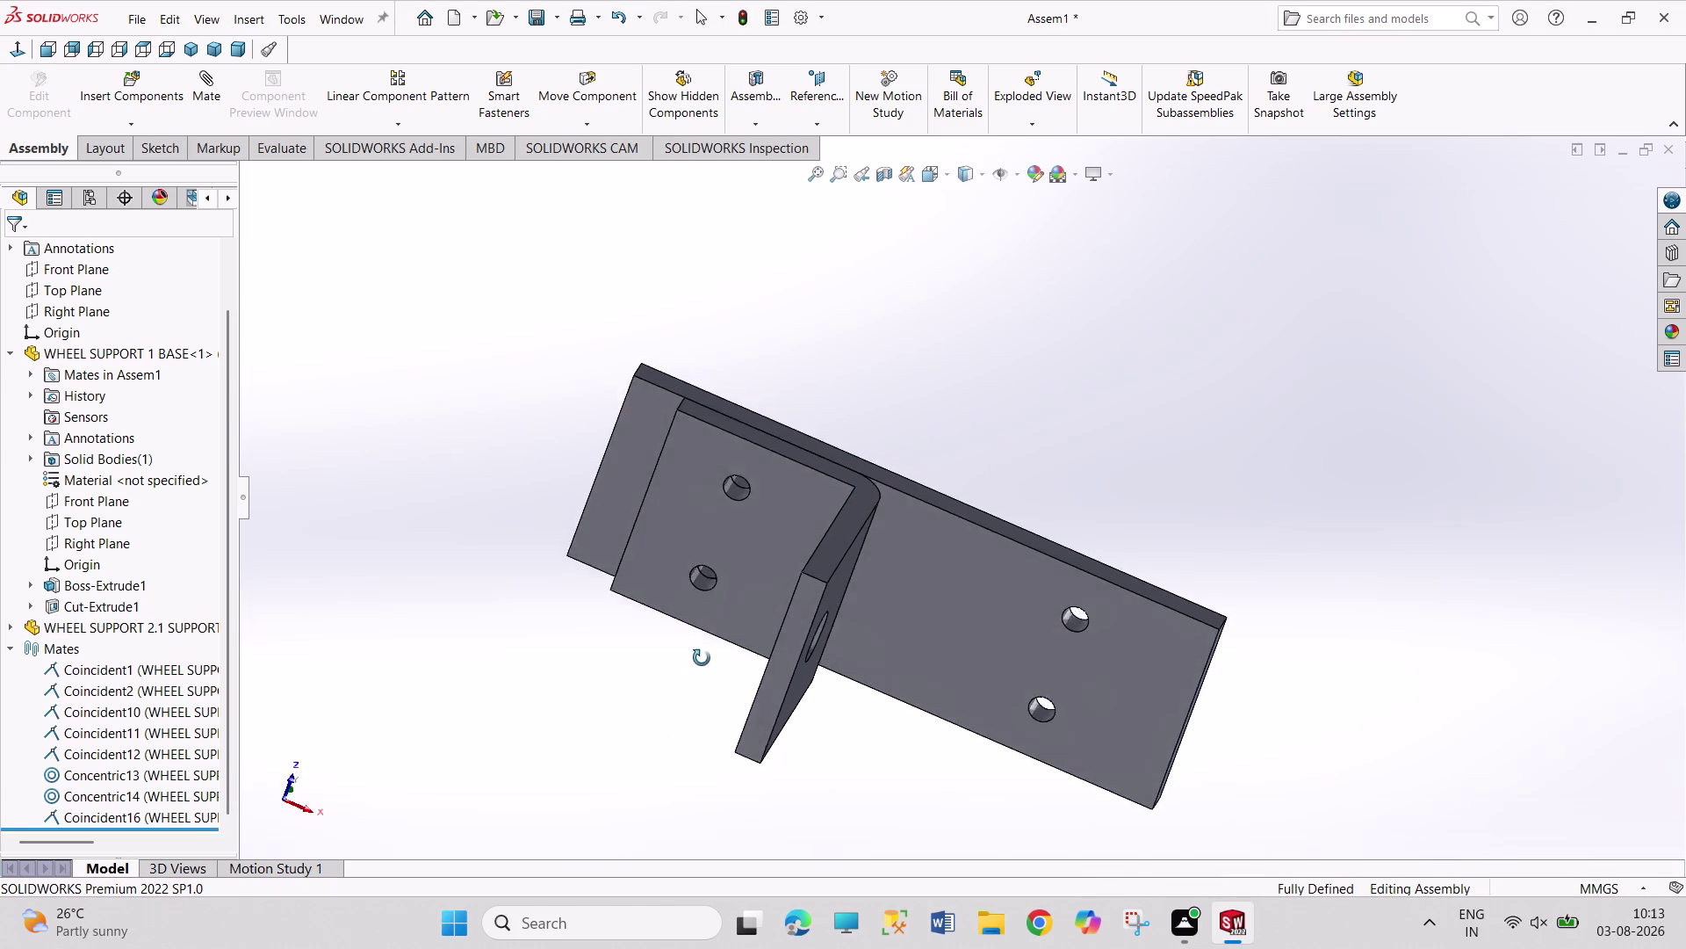
middle_drag(700, 669, 731, 406)
middle_drag(723, 738, 725, 633)
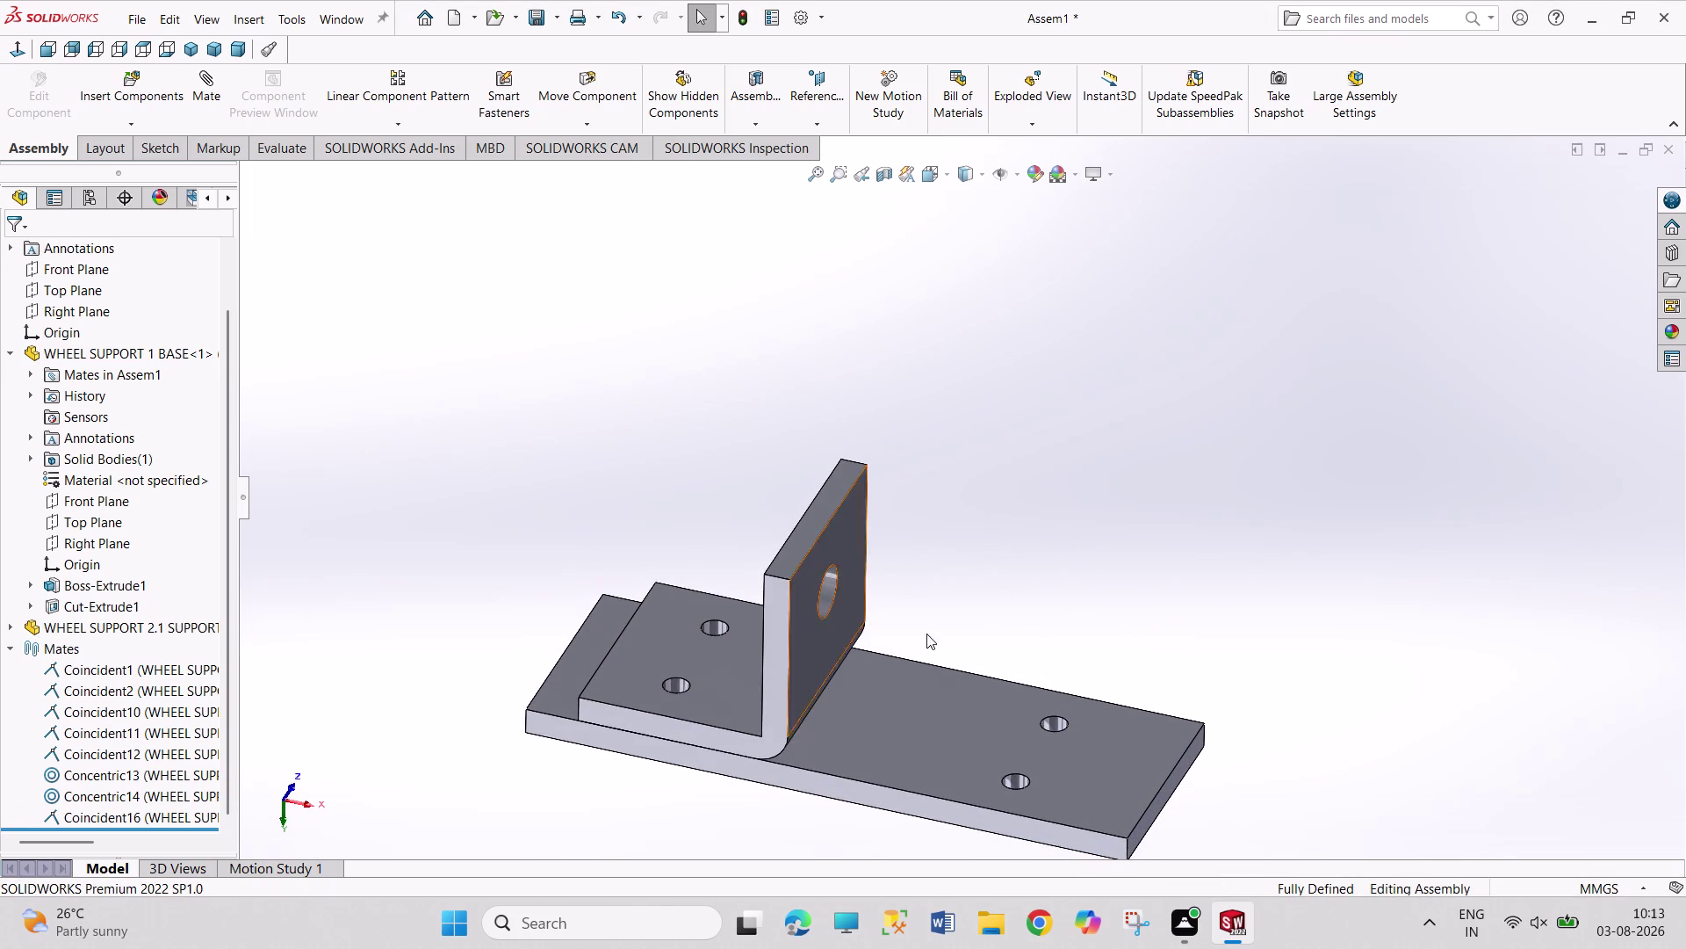
click(112, 81)
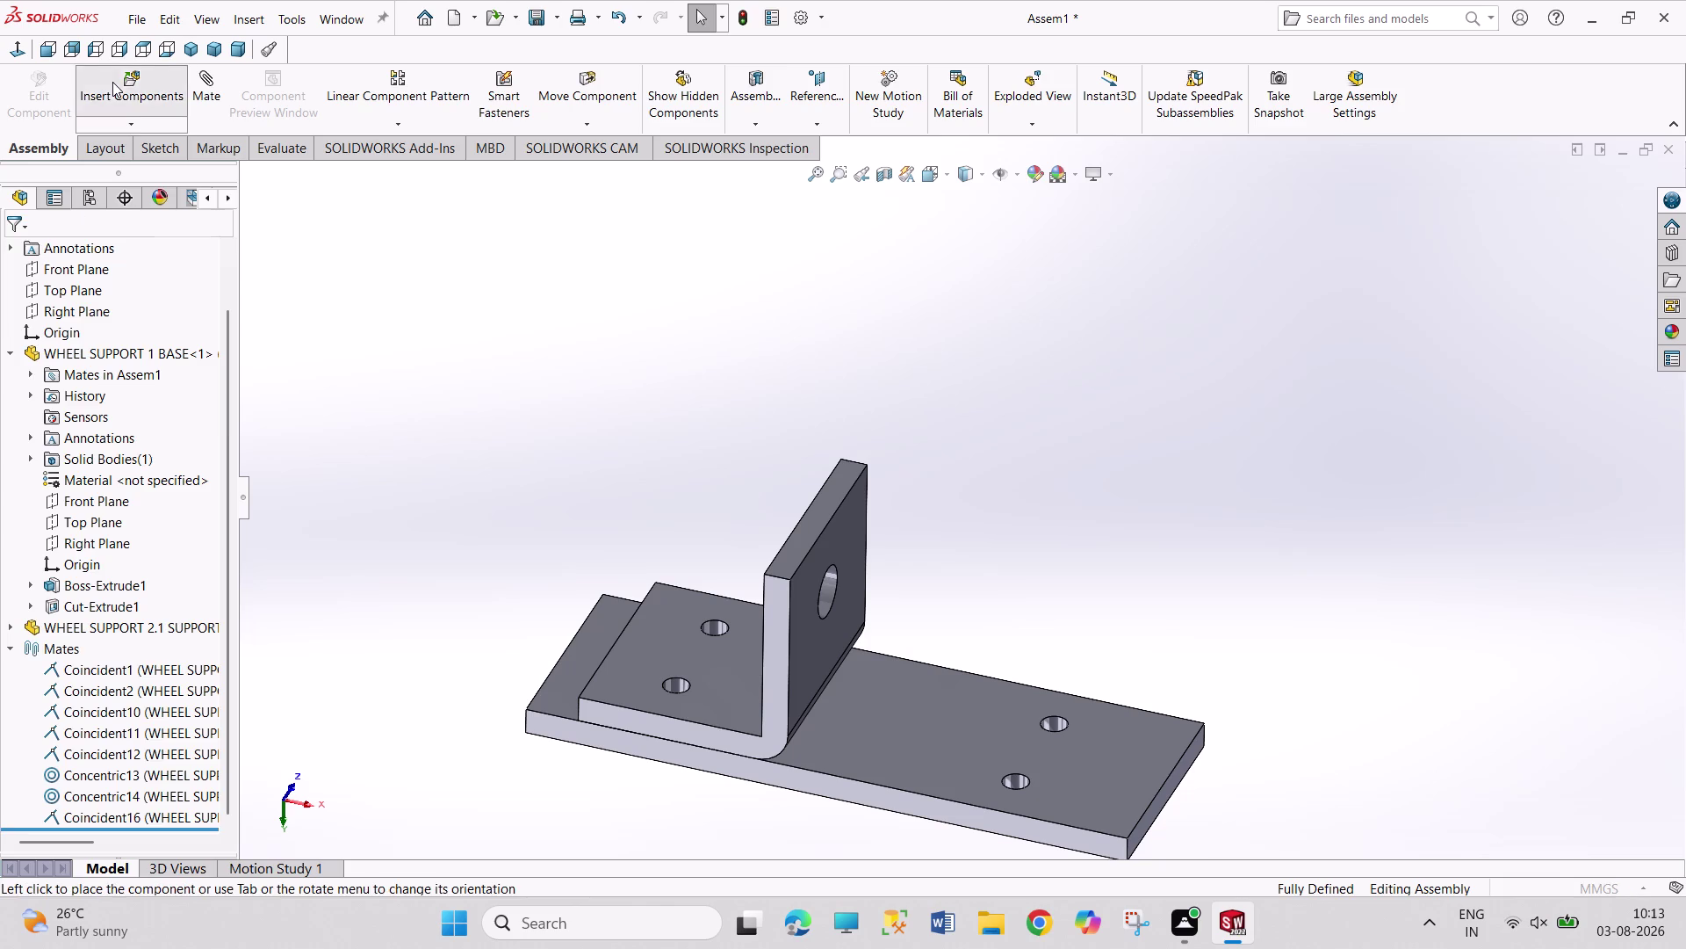
Insert a second L-shaped bracket into the assembly.
click(124, 537)
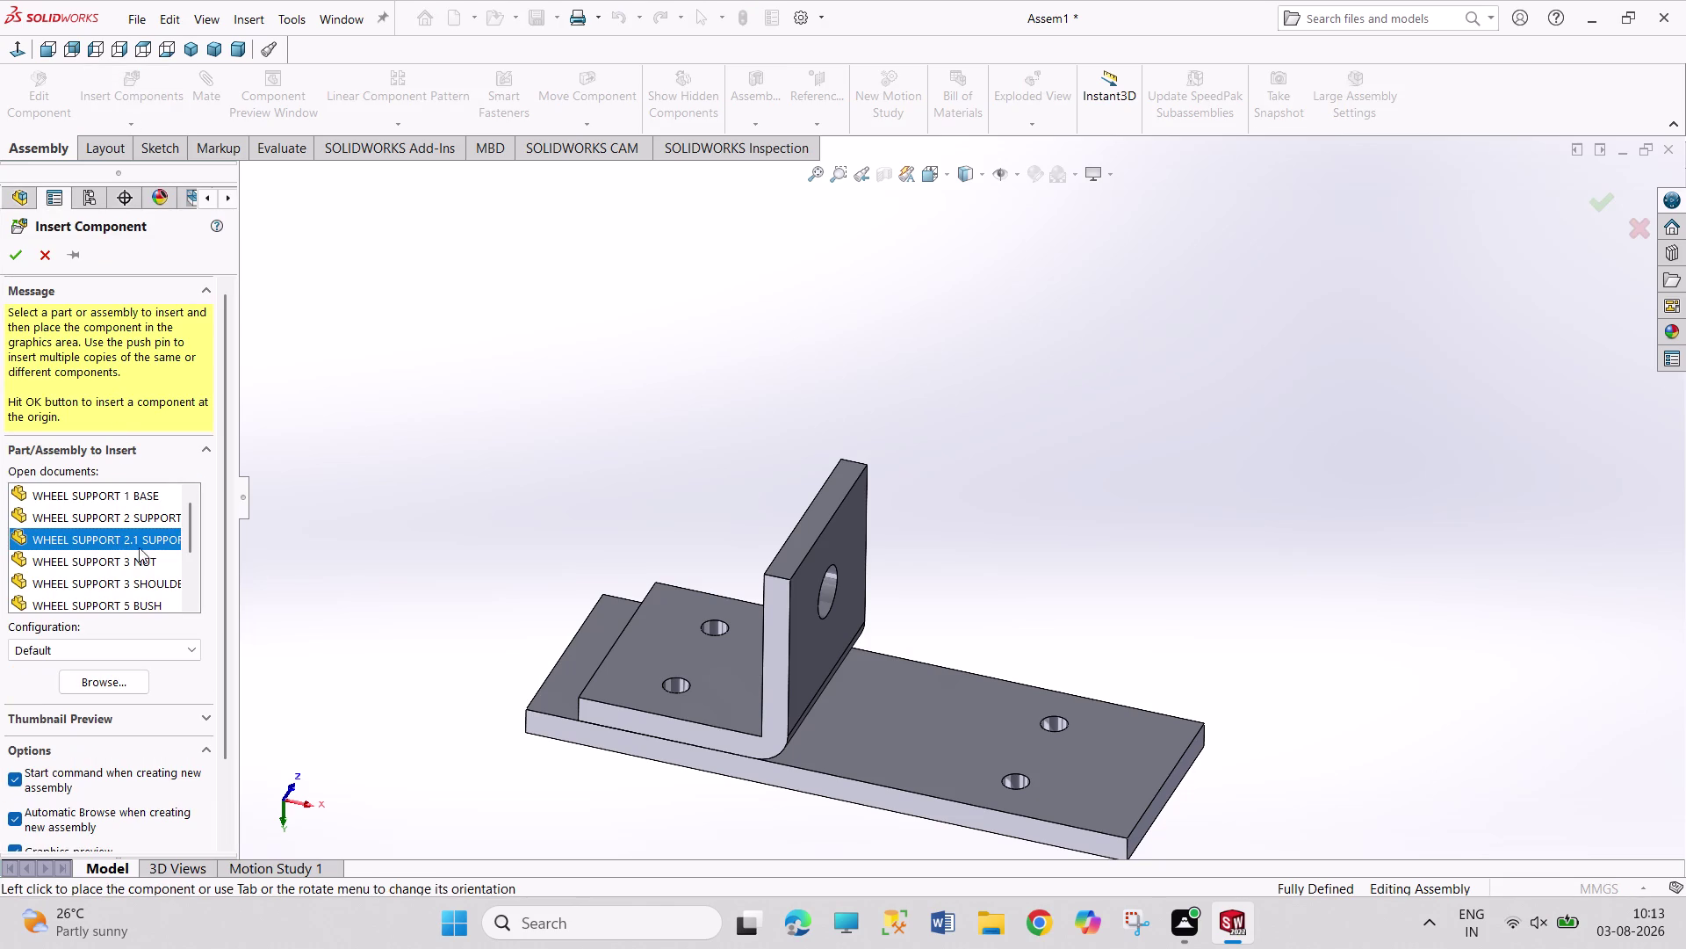
click(1076, 472)
click(1197, 551)
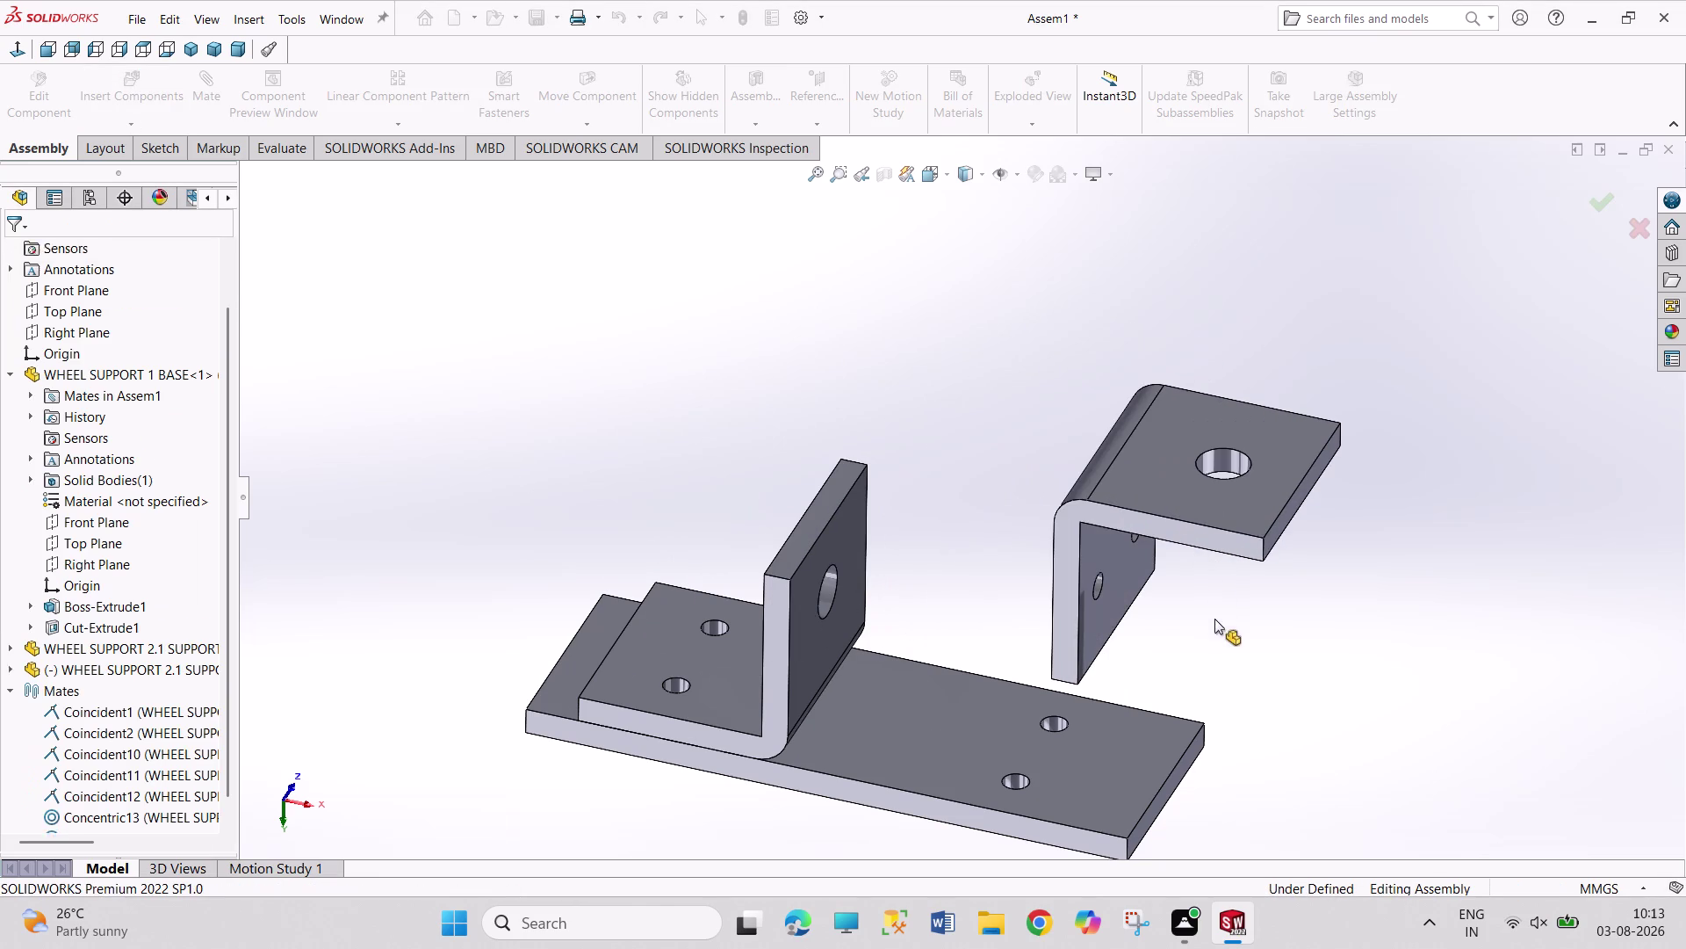
middle_drag(1229, 640, 1114, 556)
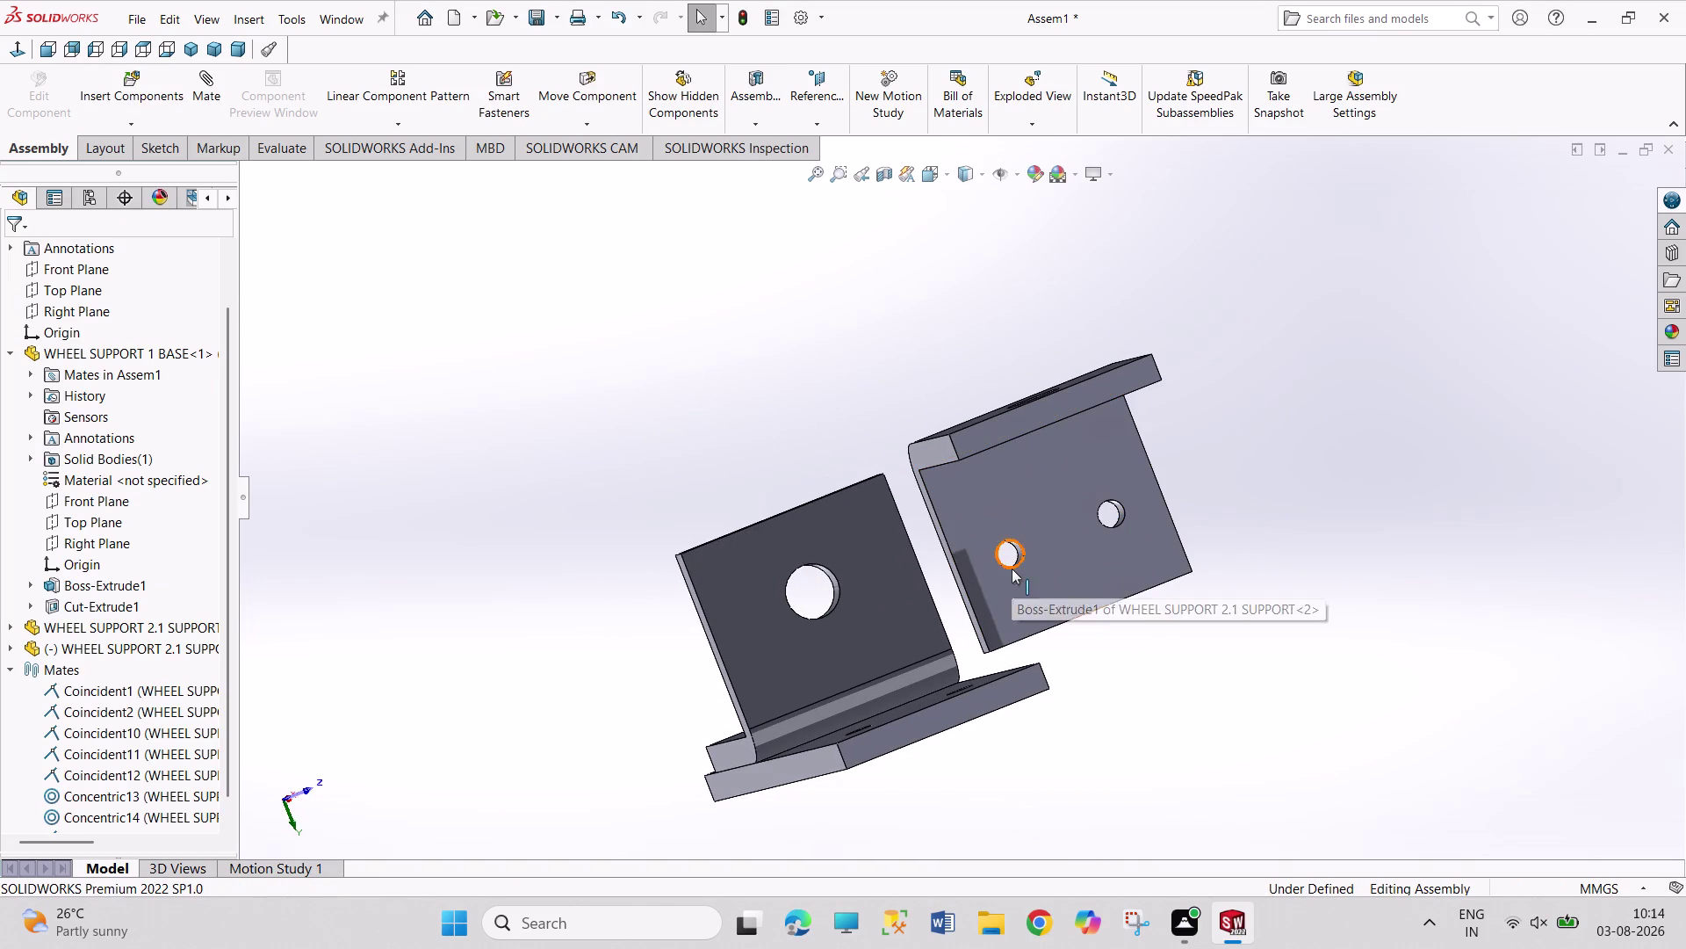
Make the second bracket's first flange hole concentric with its base plate hole.
click(1012, 568)
middle_drag(1117, 632, 1173, 687)
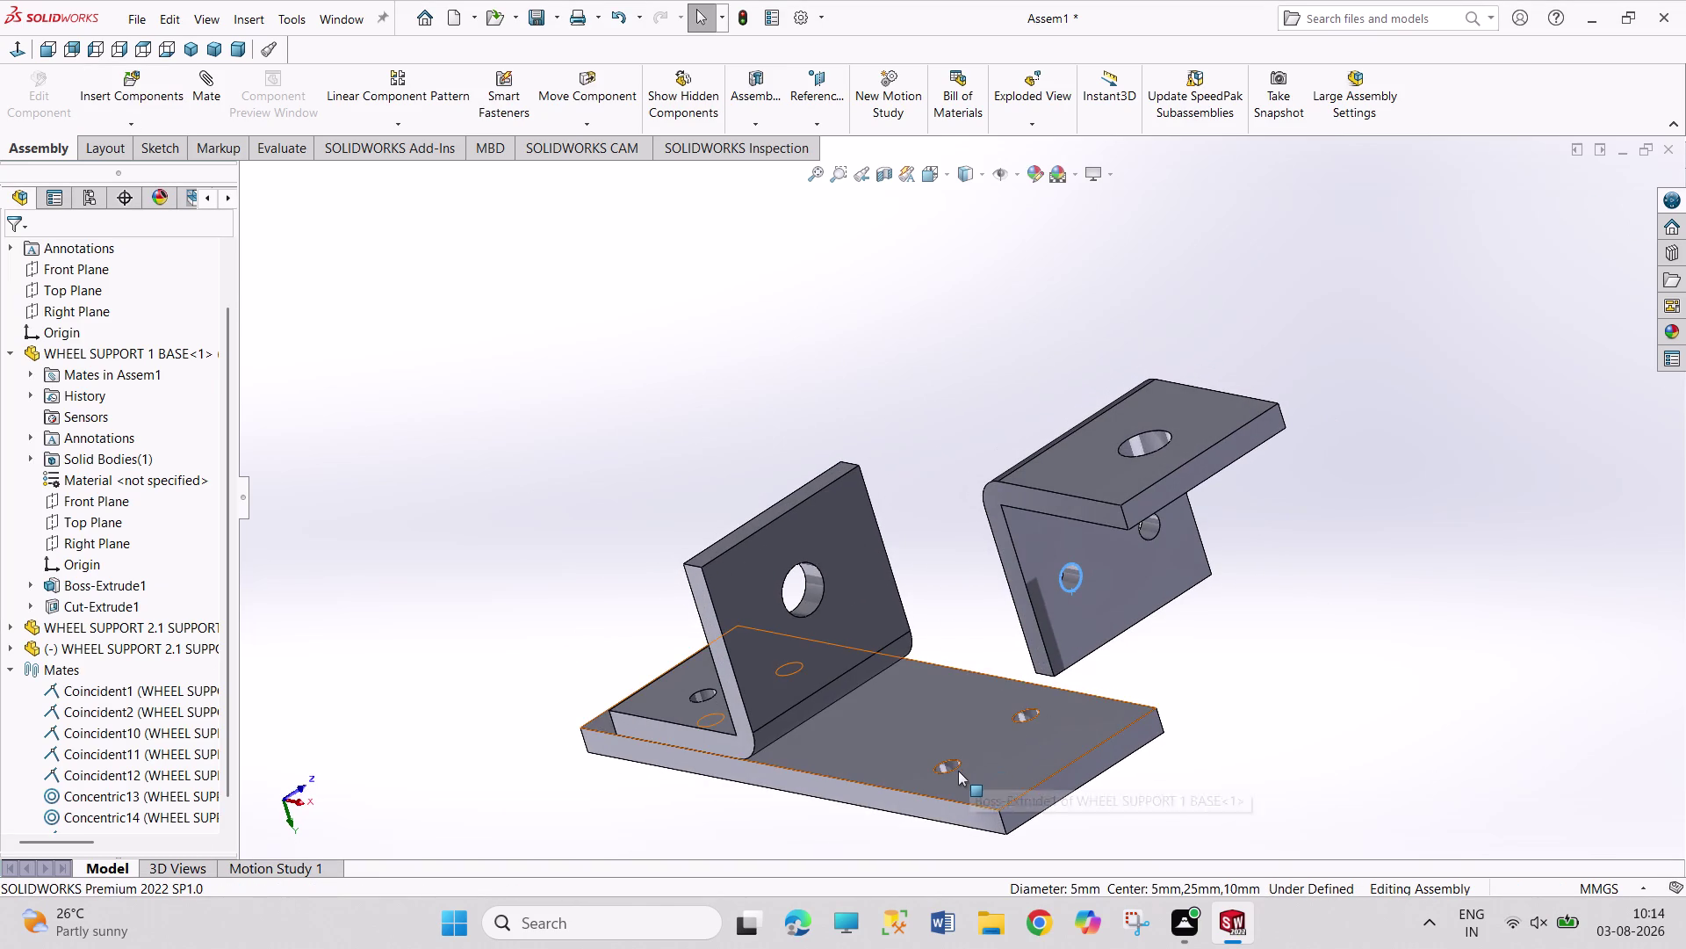
click(953, 770)
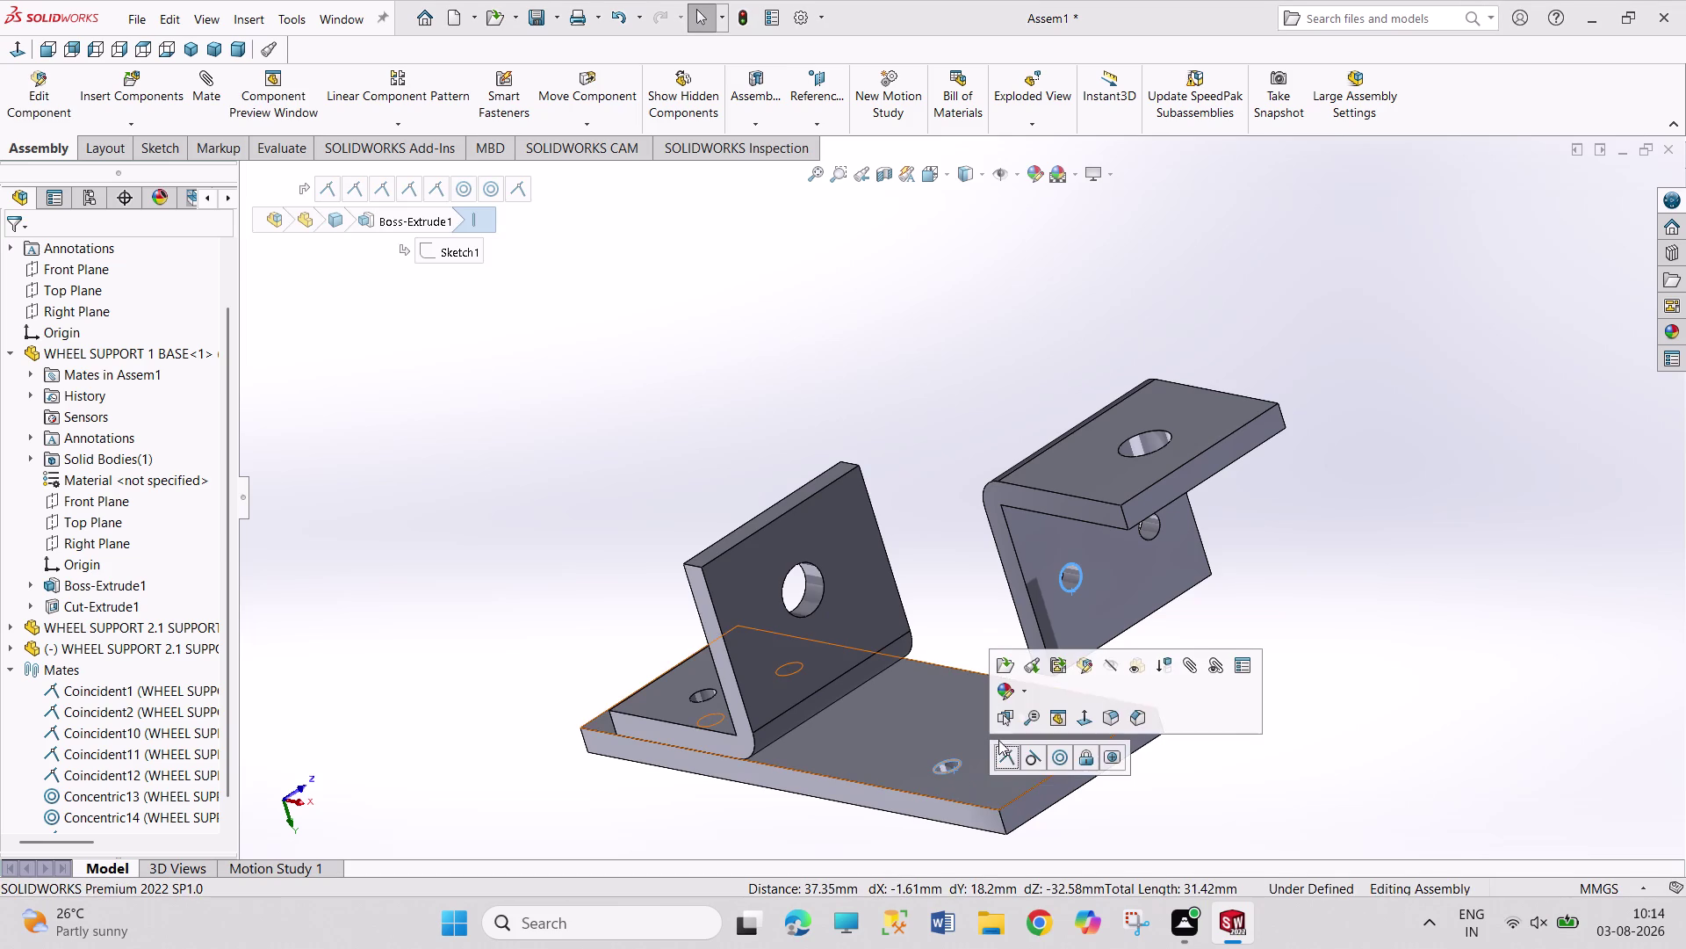
click(1059, 758)
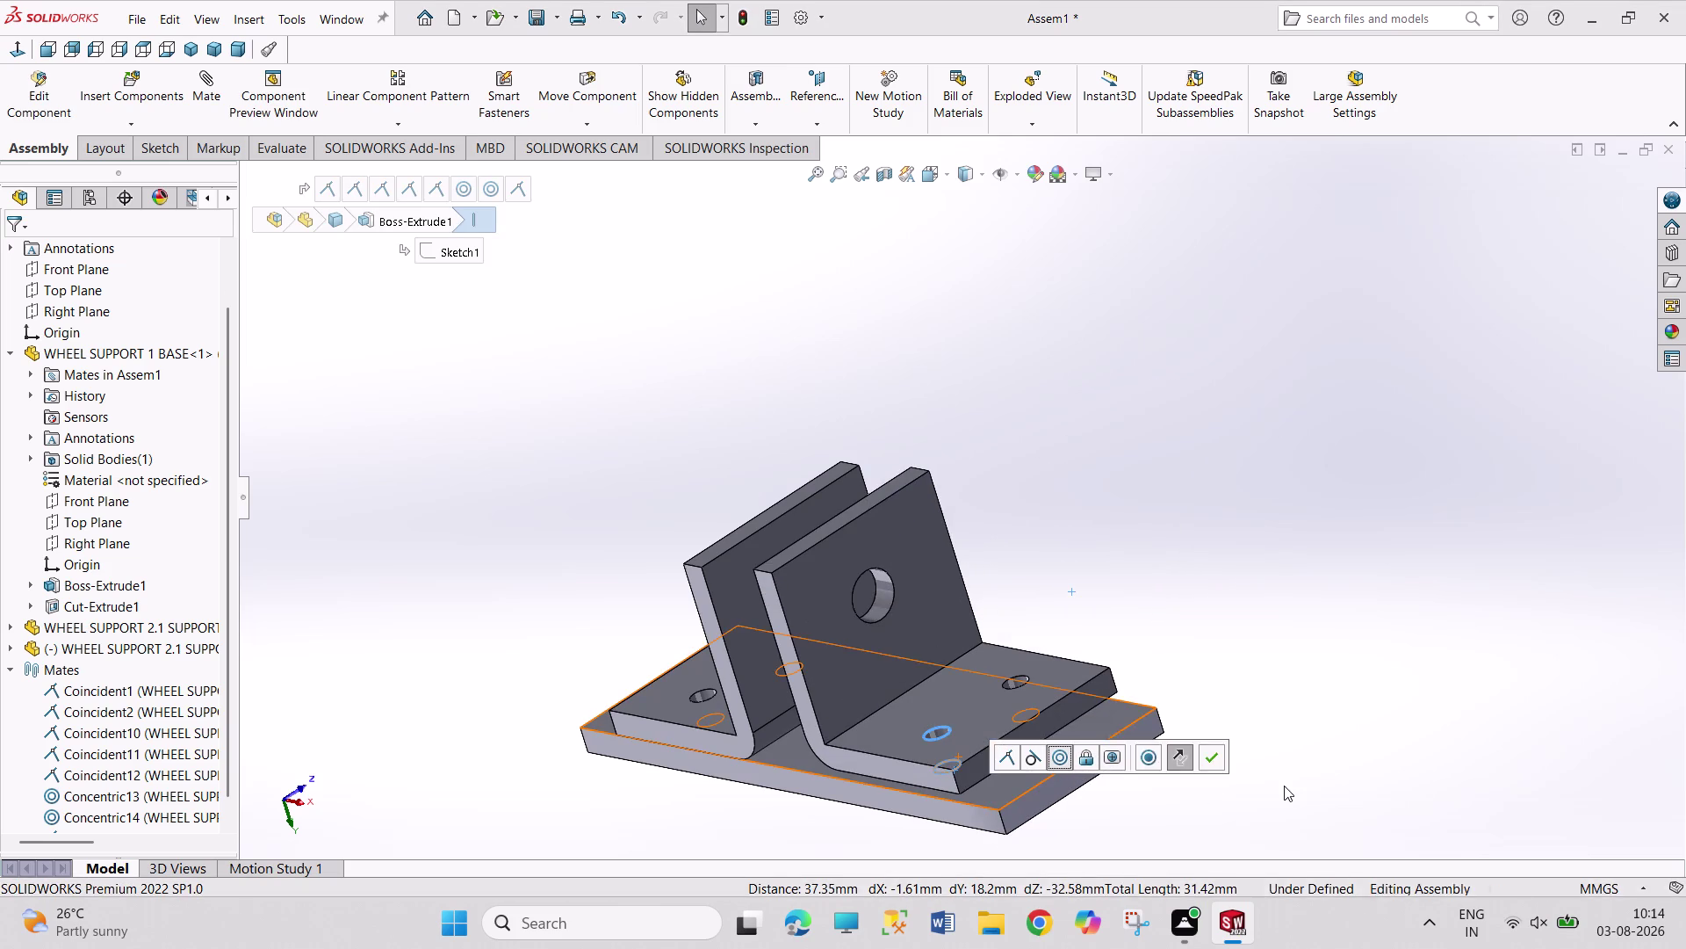
click(1285, 785)
Make the other flange hole concentric with its matching base plate hole.
middle_drag(1218, 758, 1179, 763)
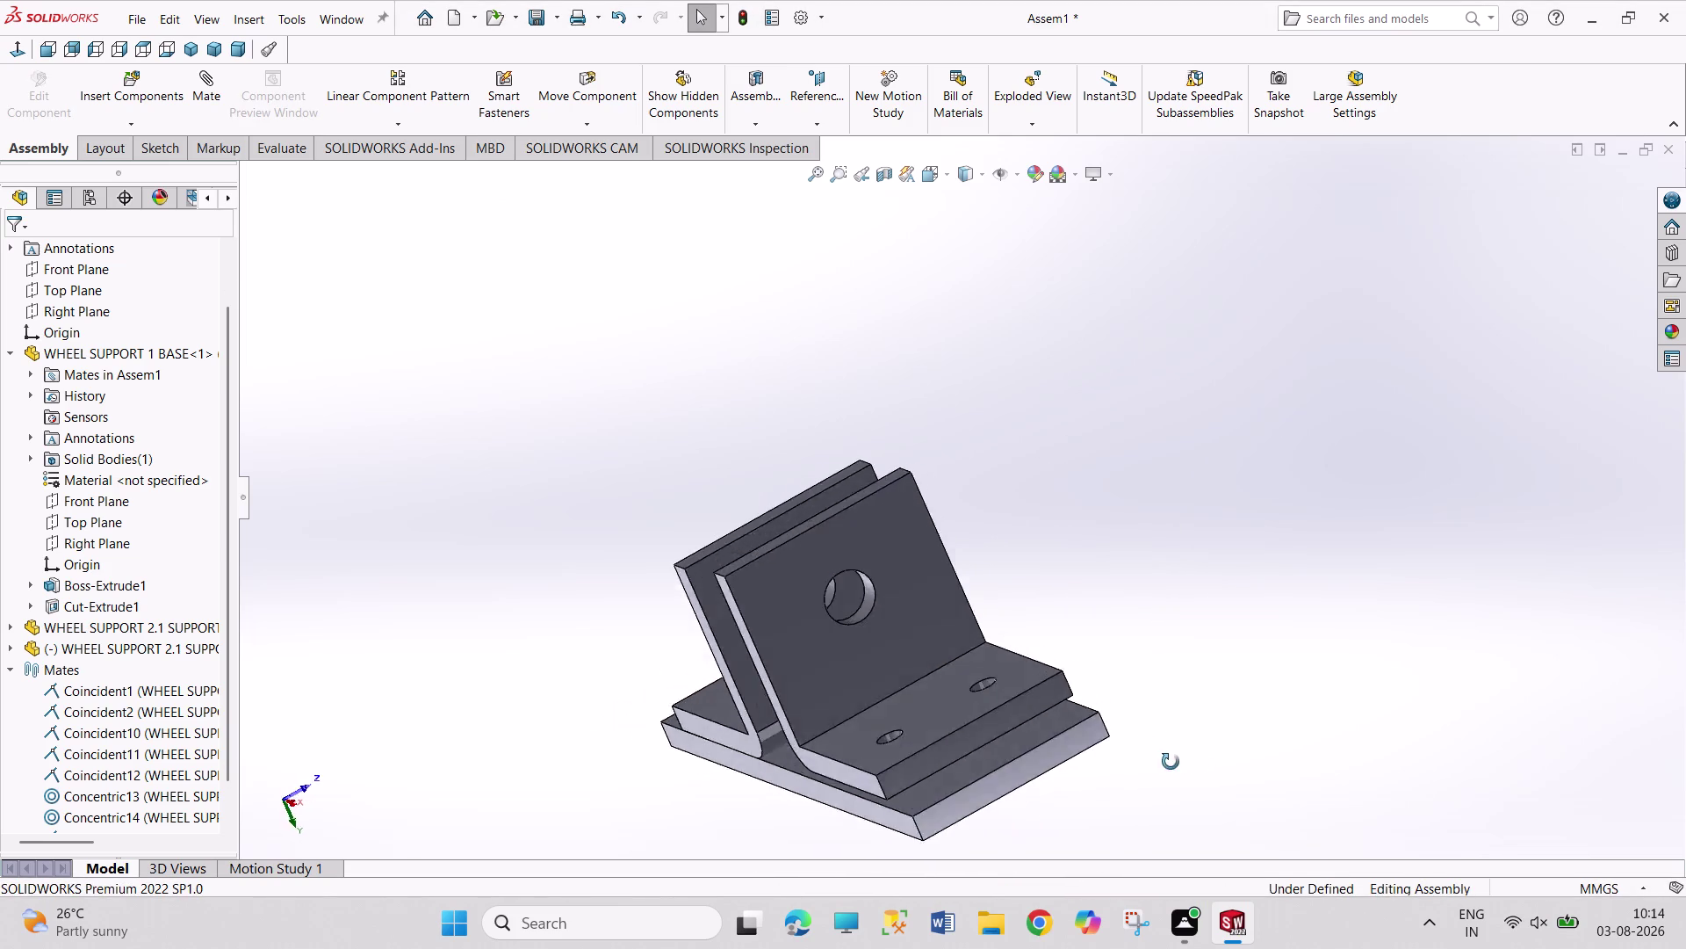
middle_drag(1179, 763, 1090, 768)
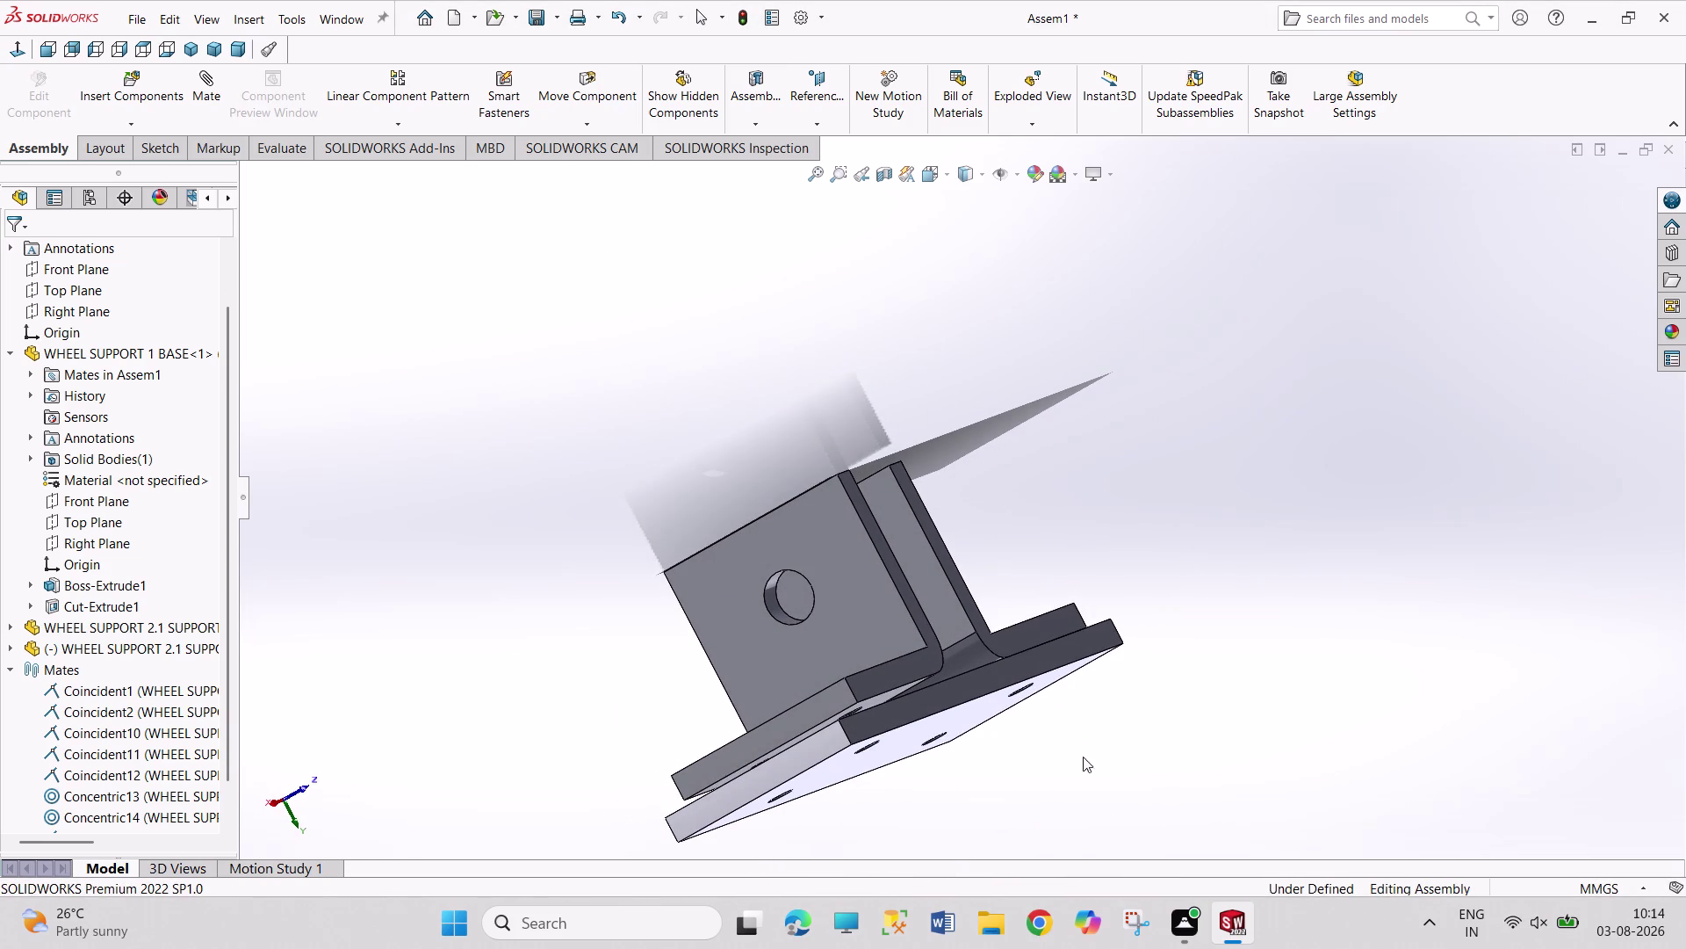
middle_drag(1094, 772, 1120, 814)
scroll(up, 3)
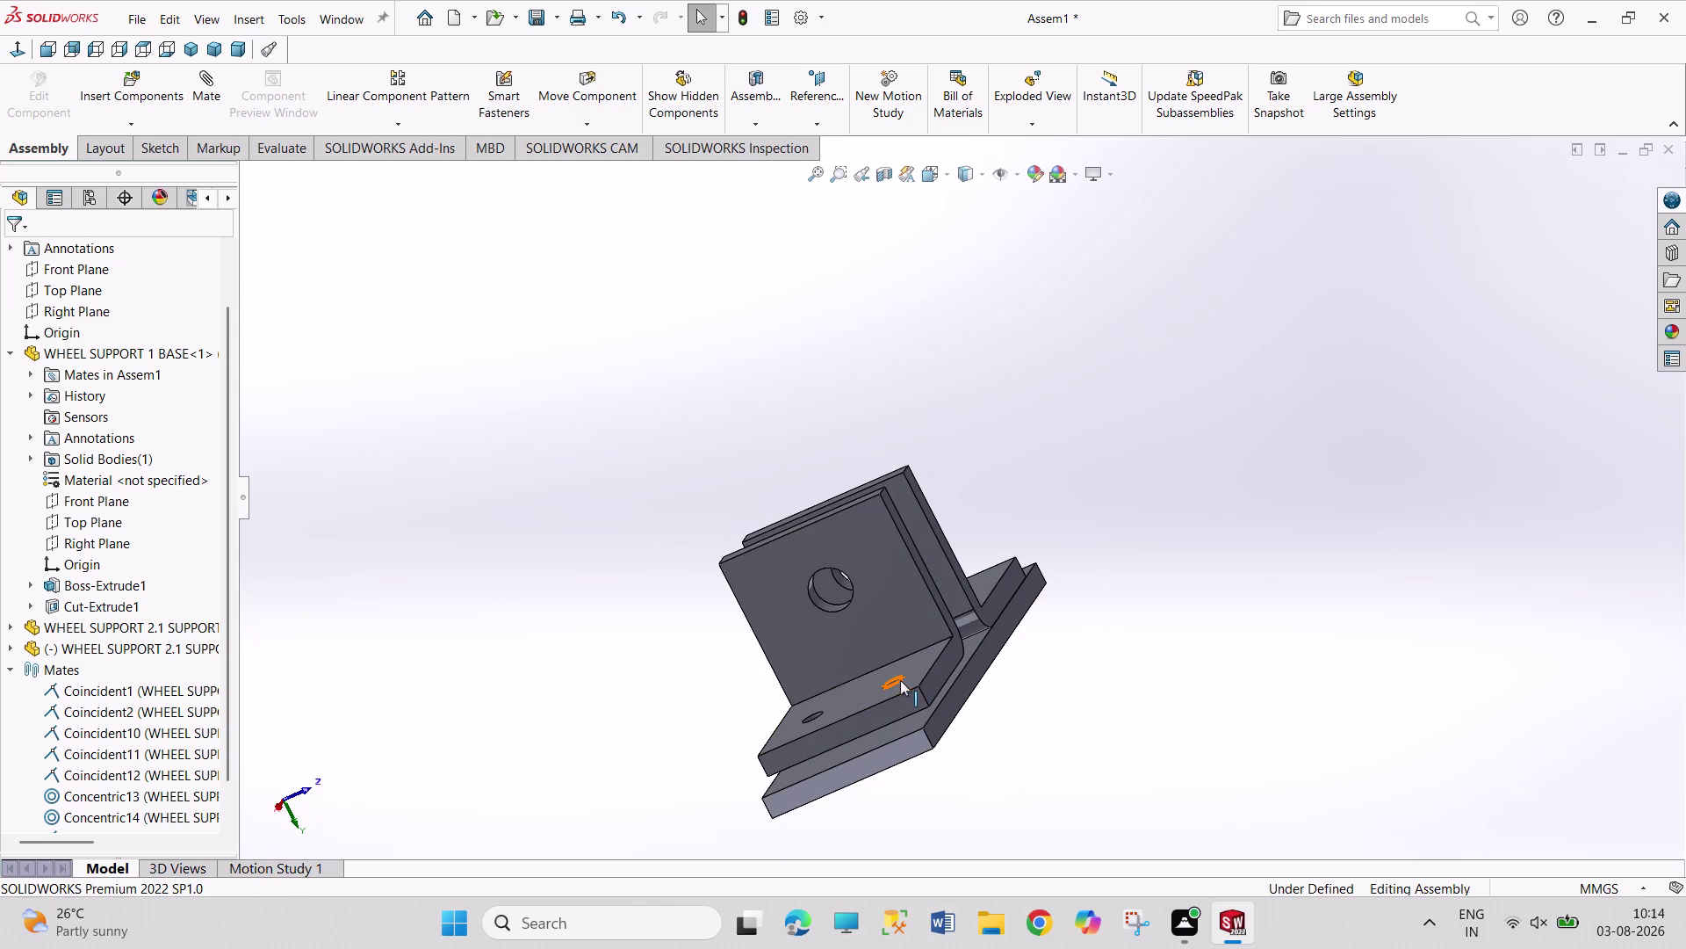
click(900, 680)
middle_drag(1009, 721, 956, 651)
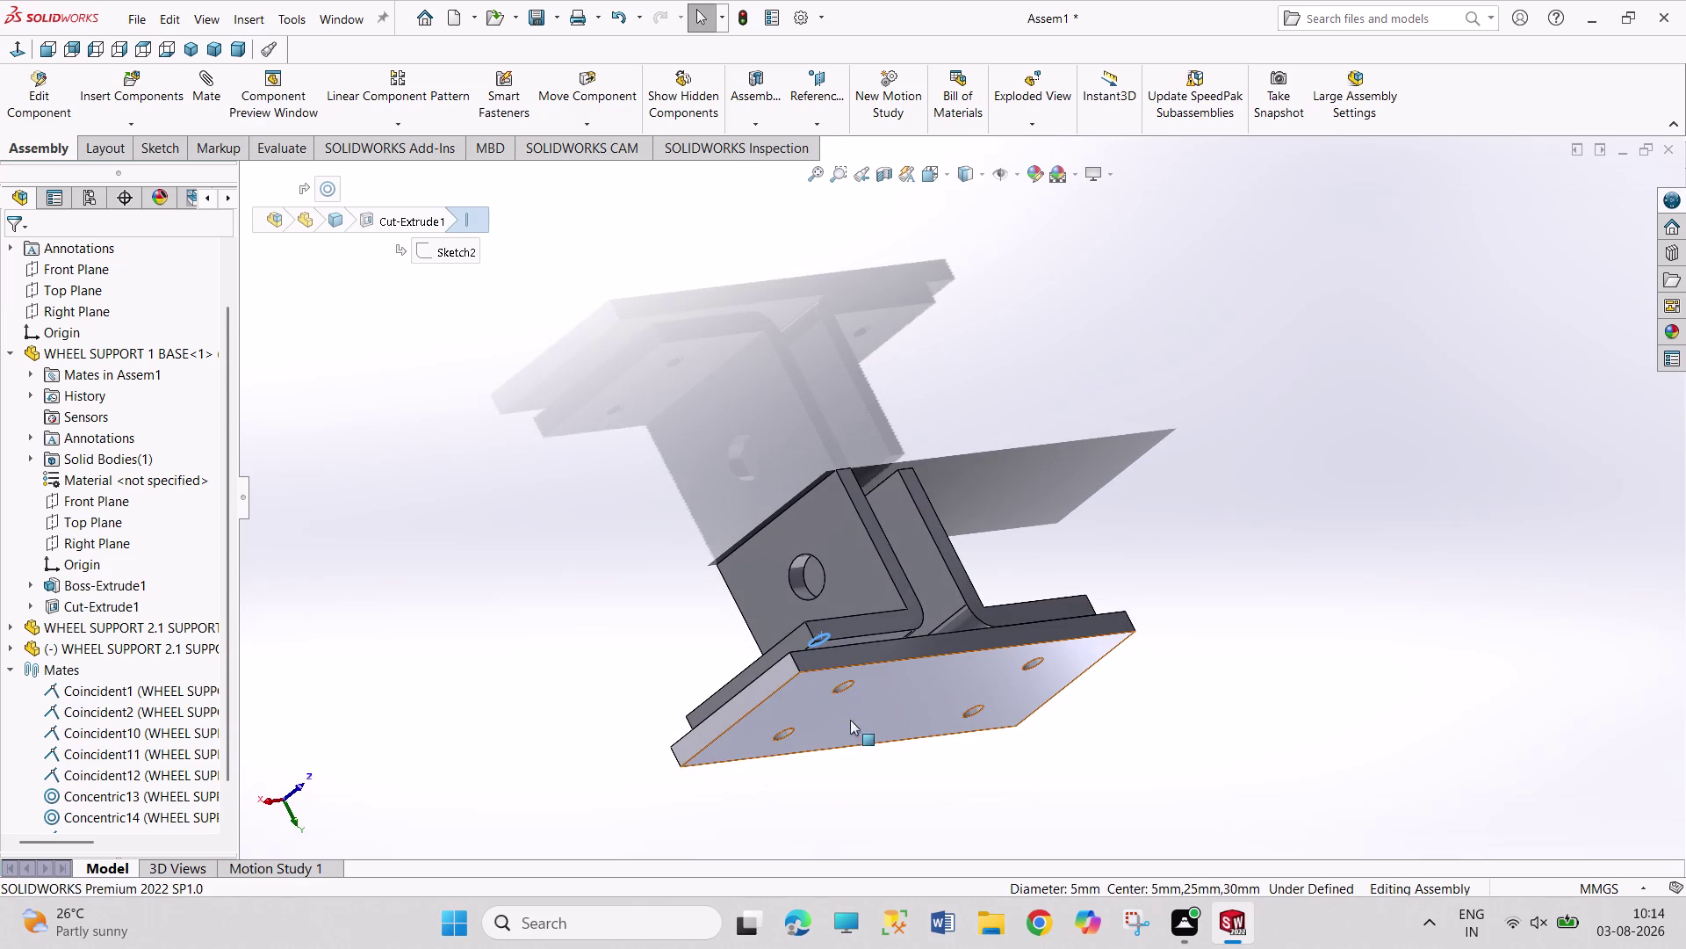
click(848, 690)
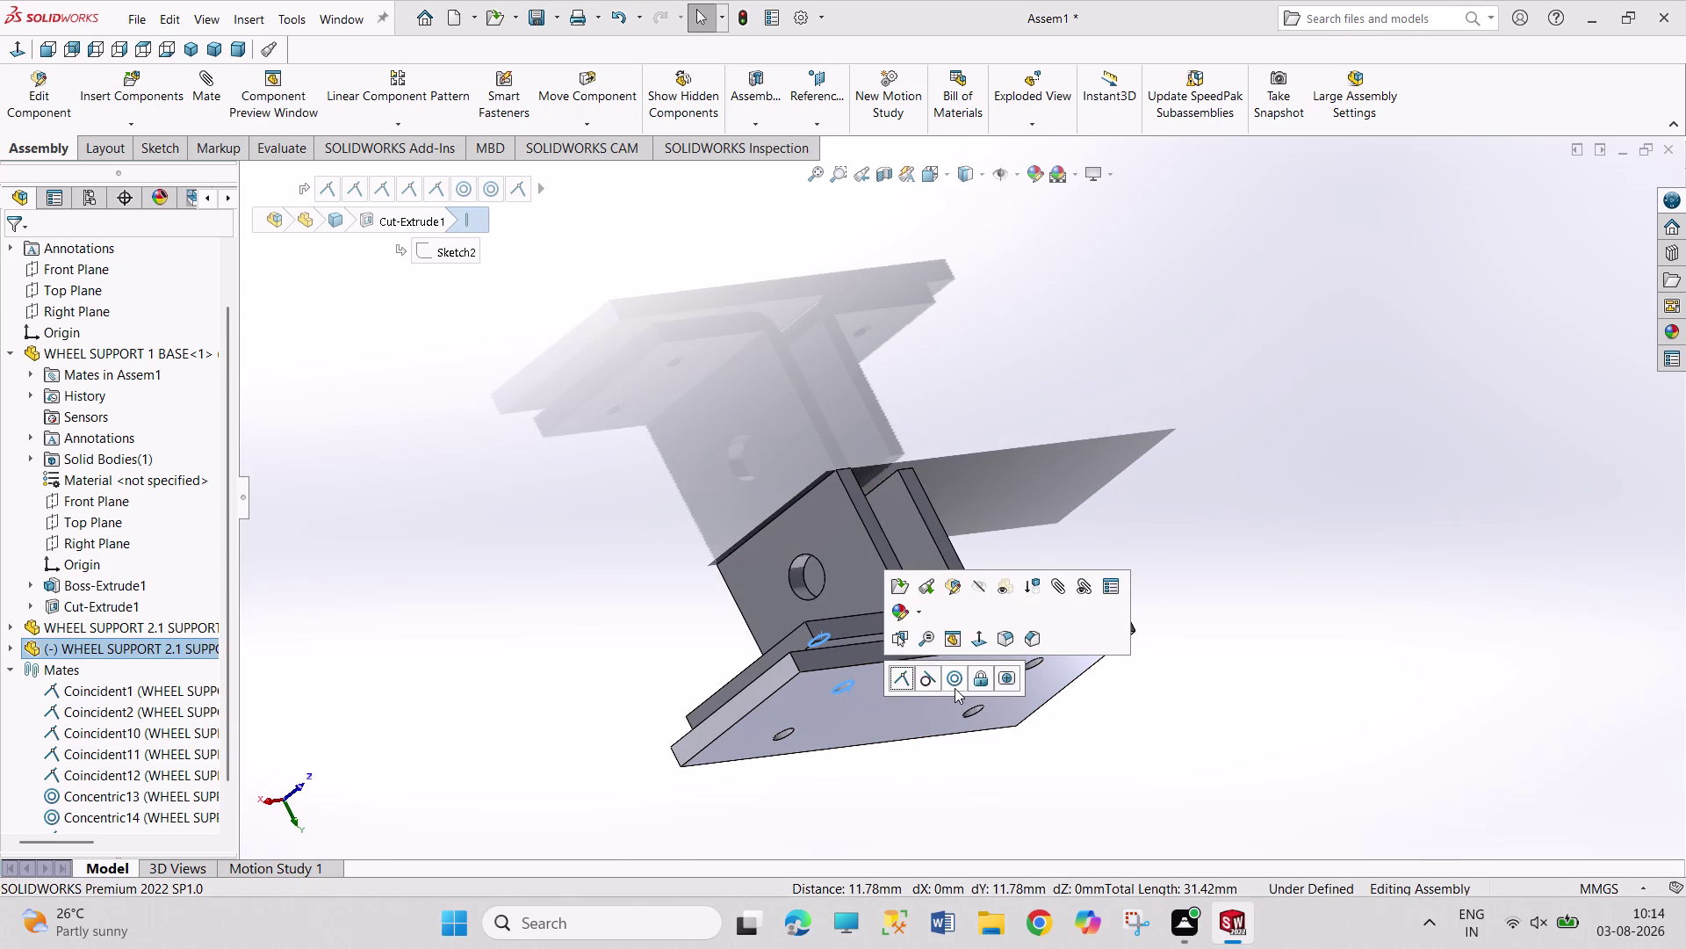
click(954, 681)
click(1144, 682)
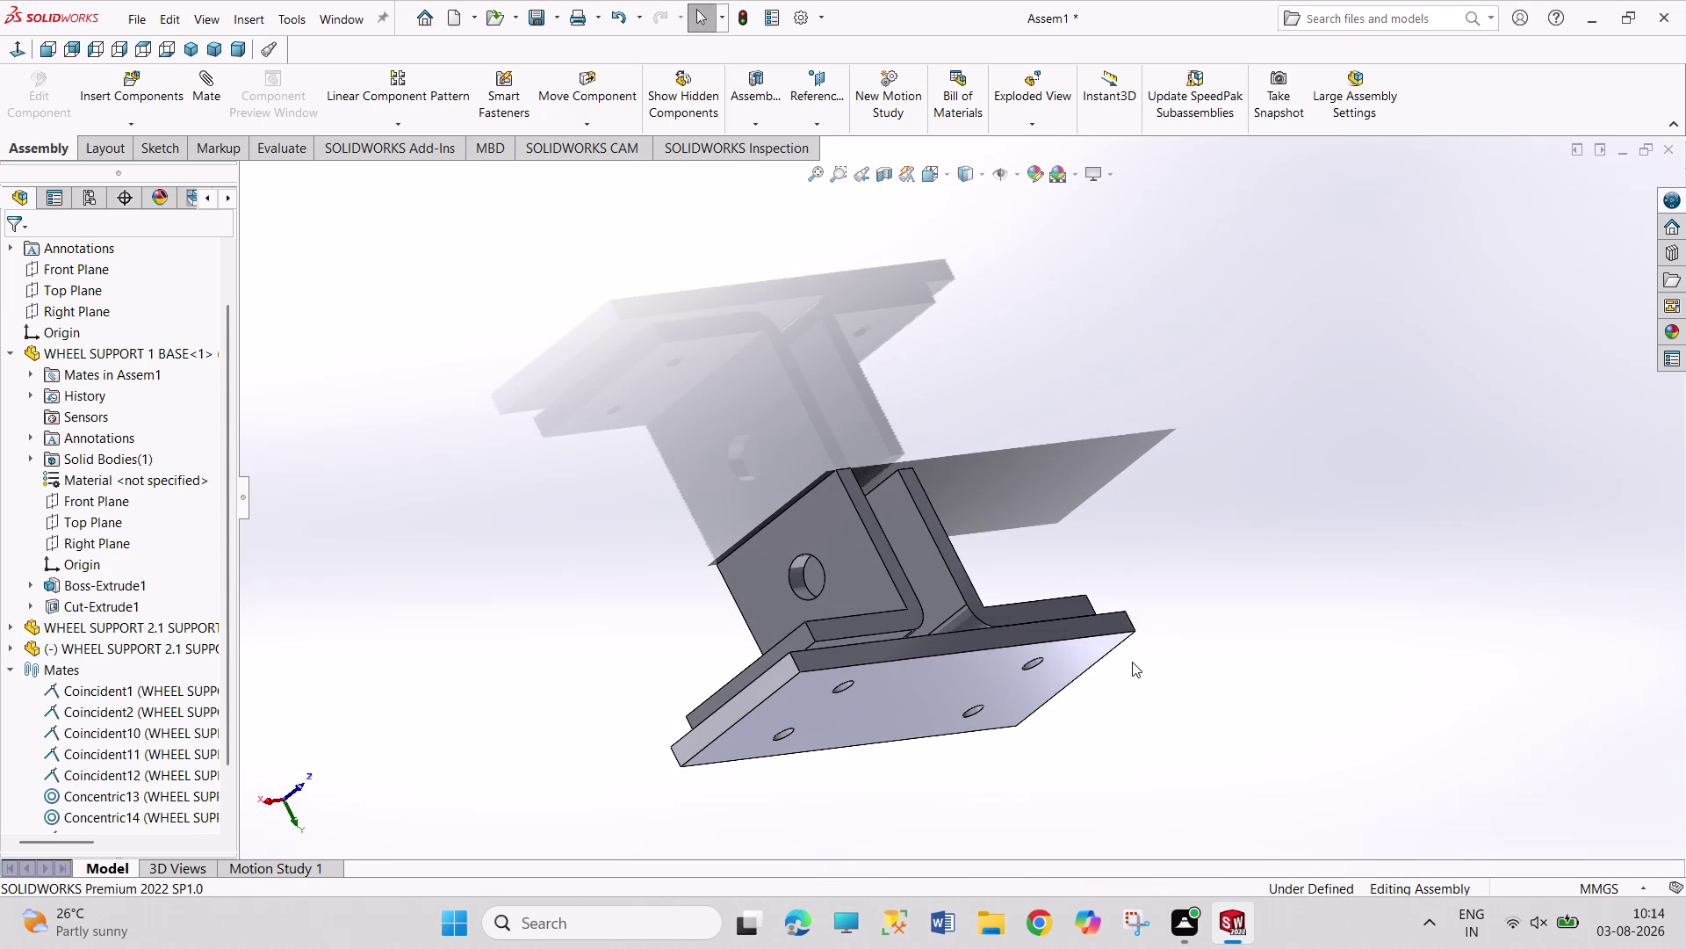
Swing the second bracket about its hole axis and pick the base plate and bracket faces.
middle_drag(763, 517, 778, 617)
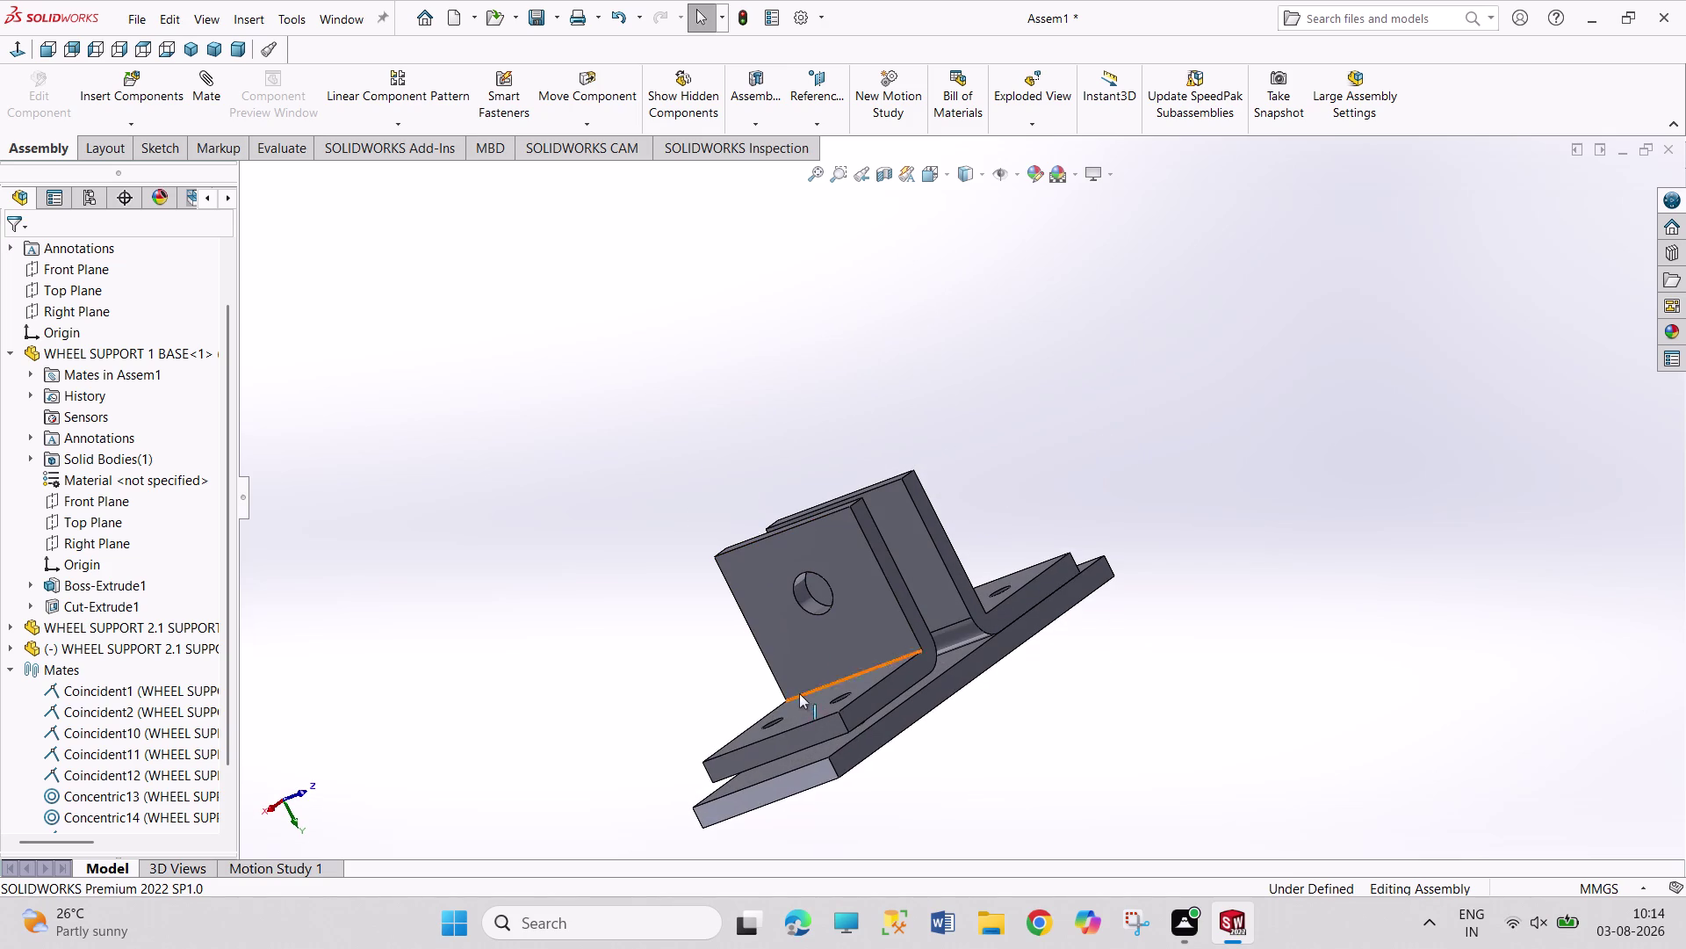
drag(849, 580, 849, 580)
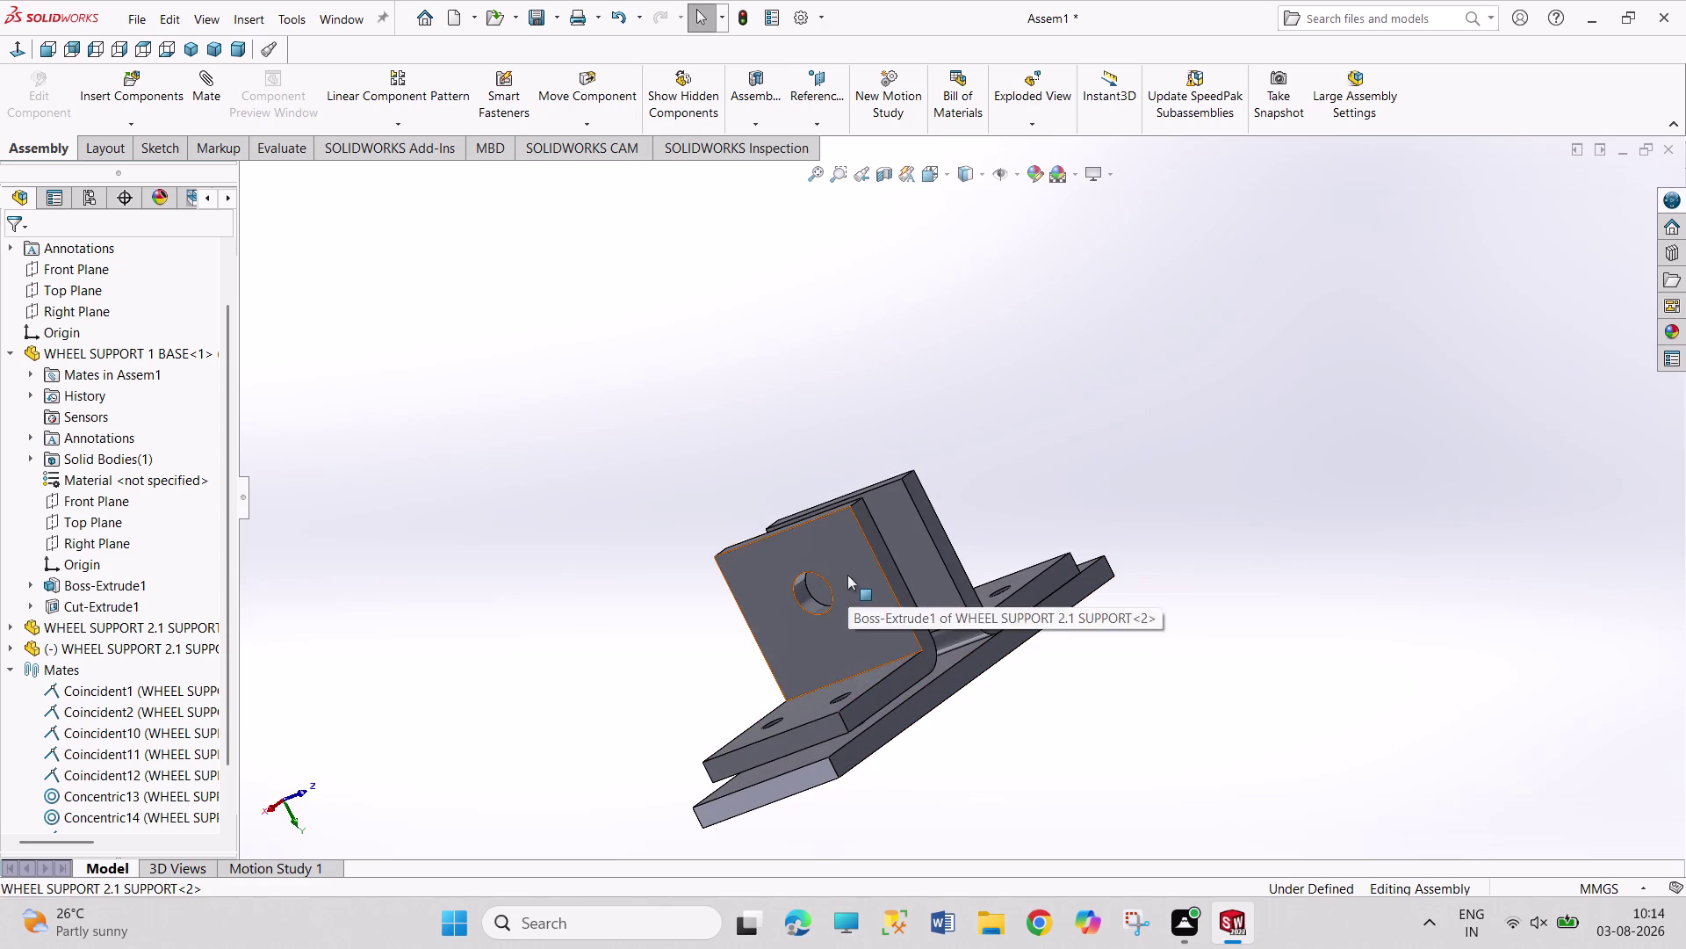
drag(849, 580, 763, 457)
click(1076, 785)
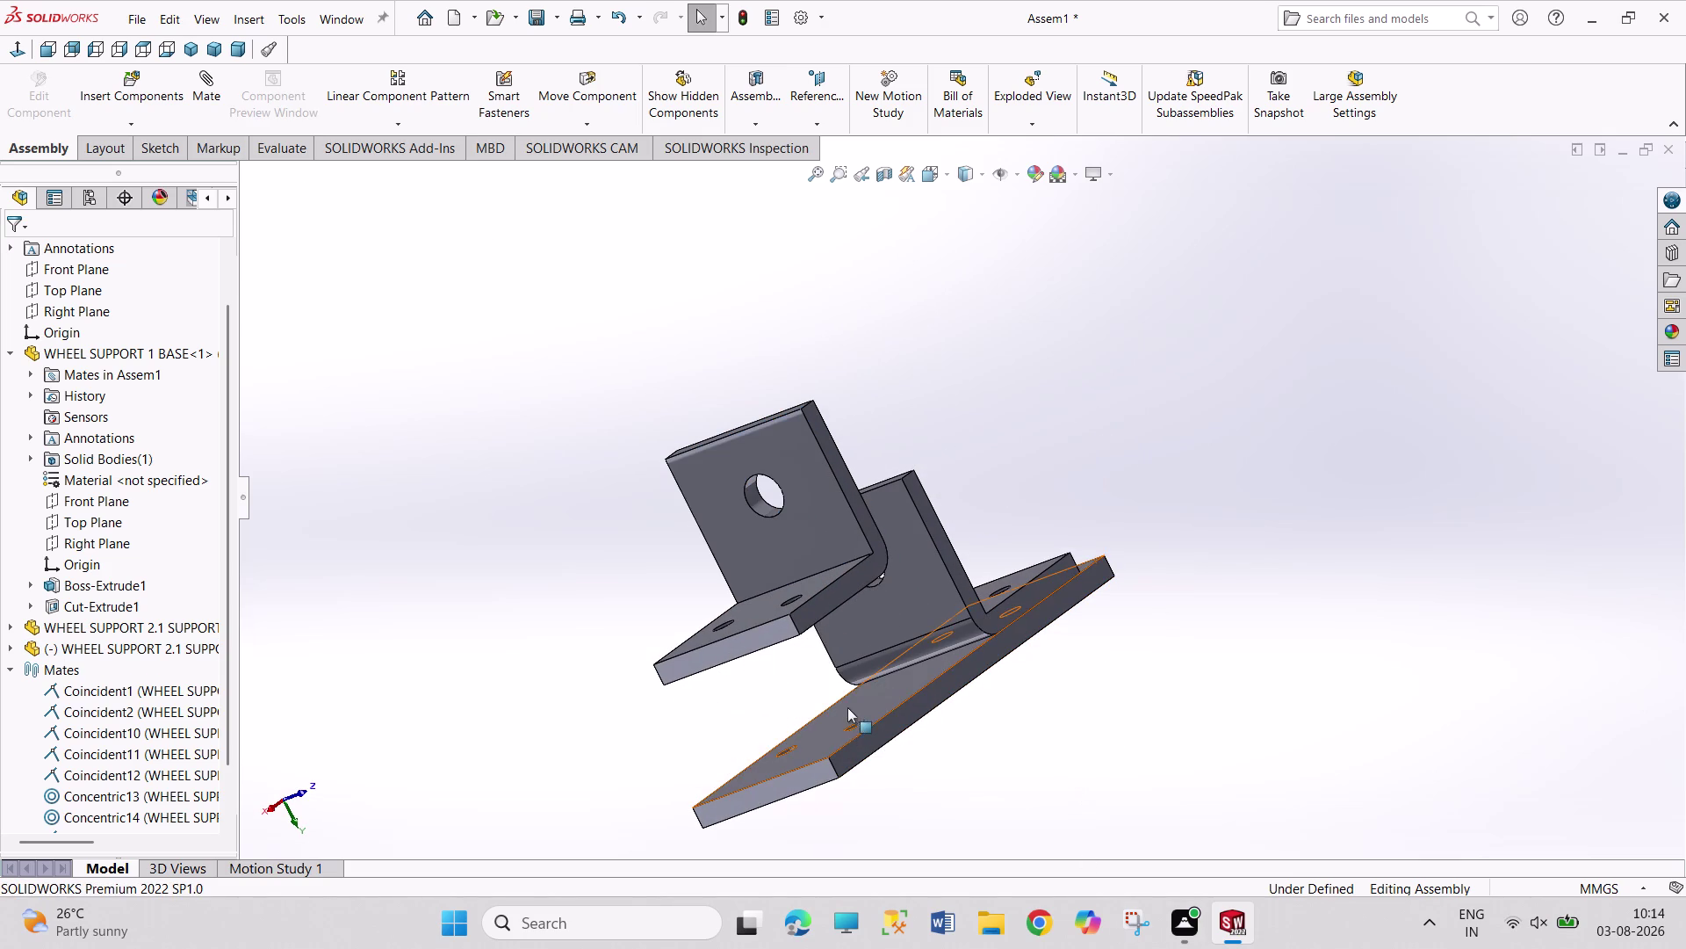
click(863, 716)
Add Coincident17 between the second bracket face and base plate face, then close the mate.
middle_drag(1083, 742, 969, 651)
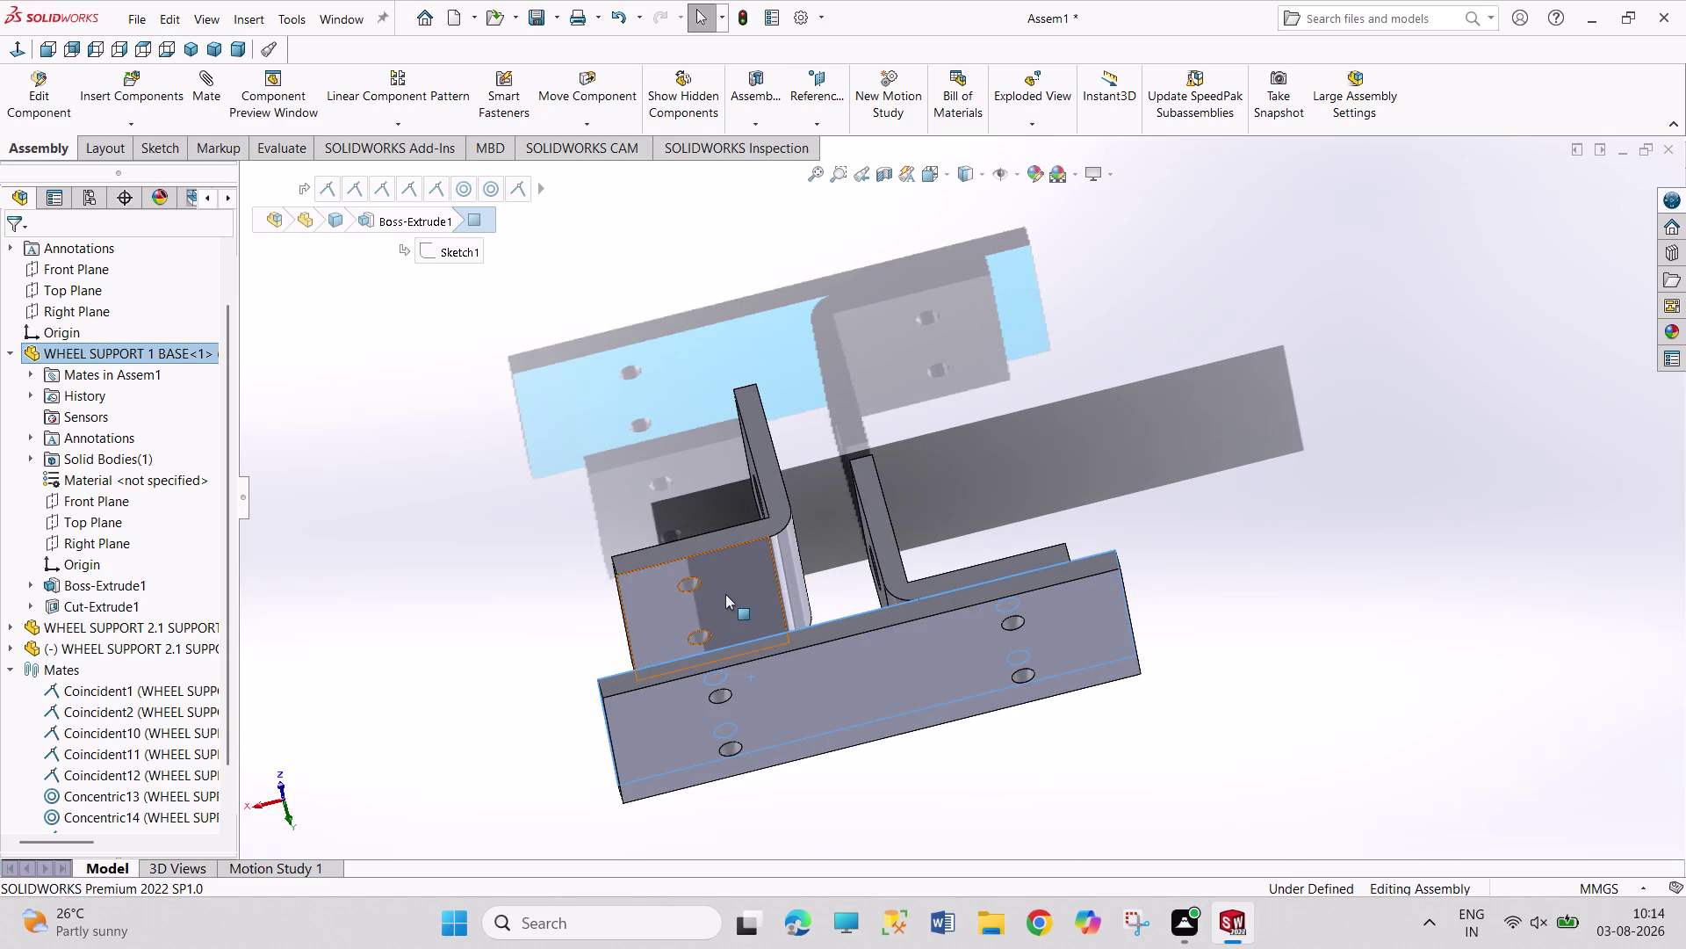
click(726, 594)
middle_drag(568, 441, 768, 597)
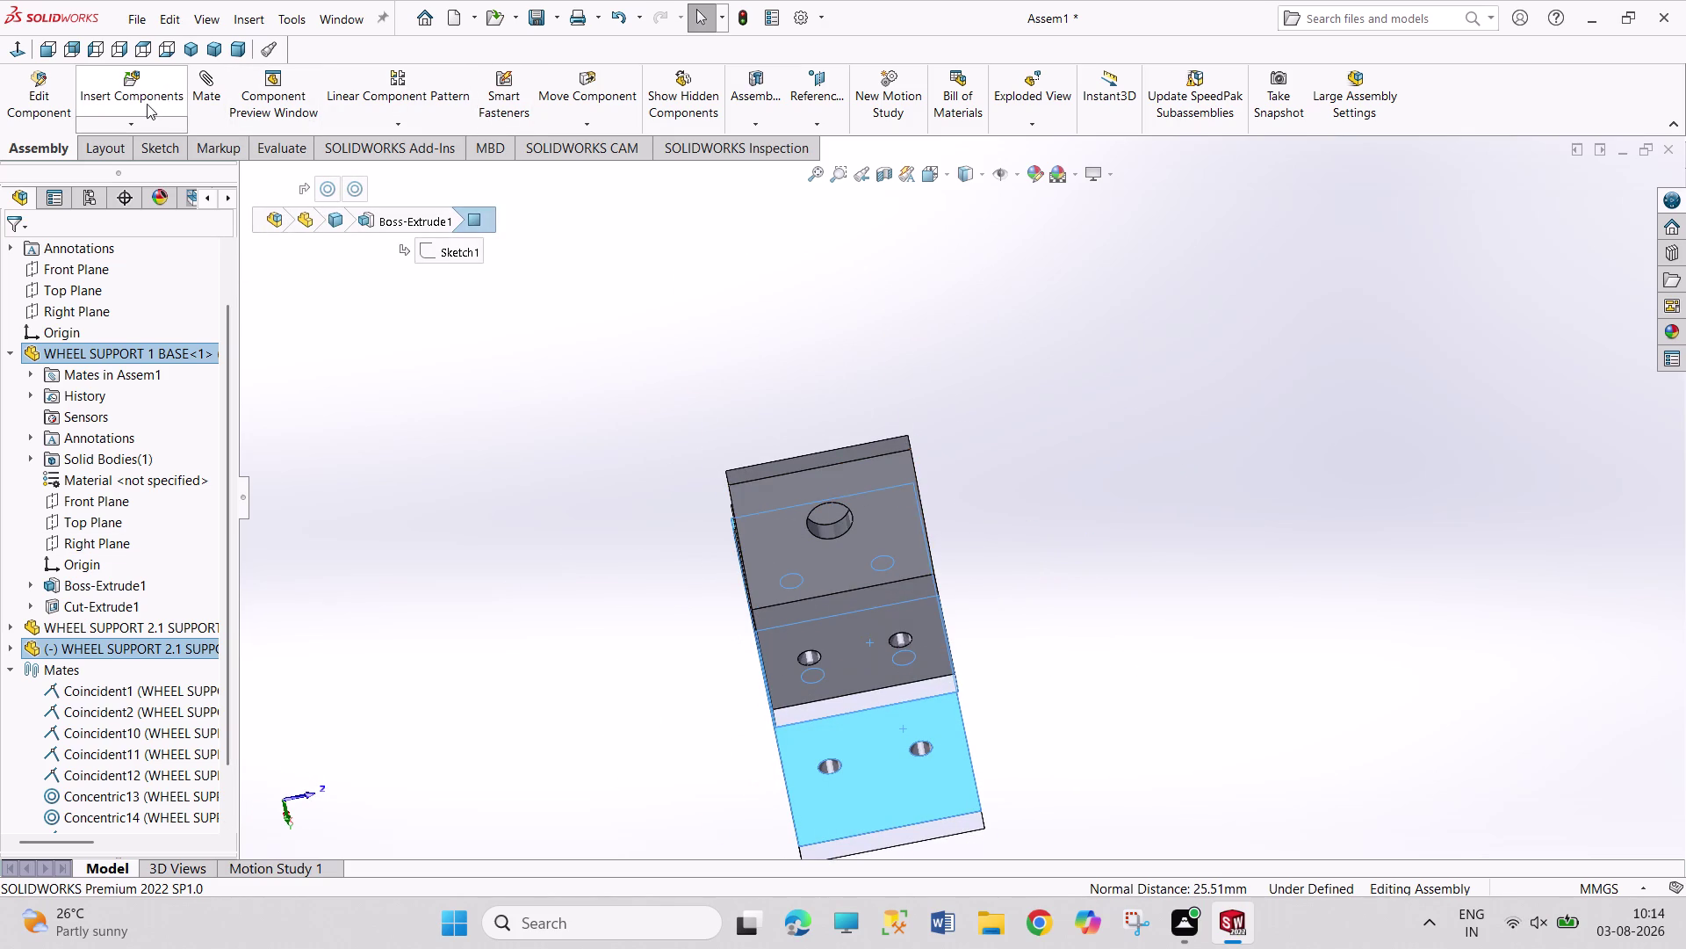
click(196, 103)
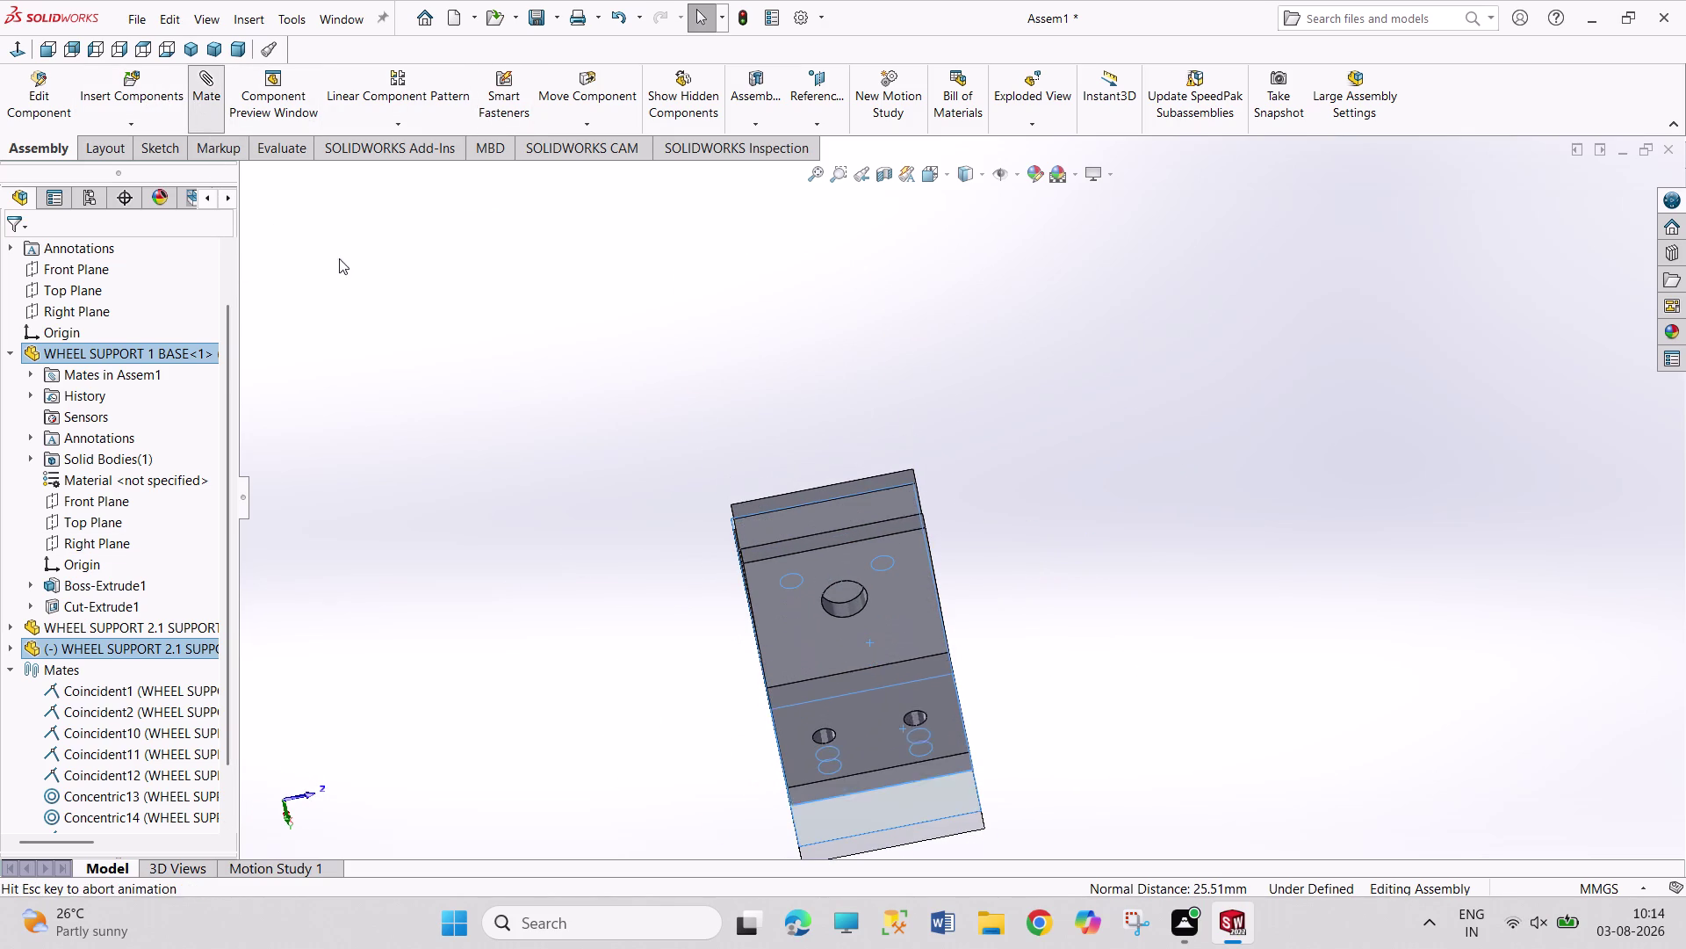
click(446, 362)
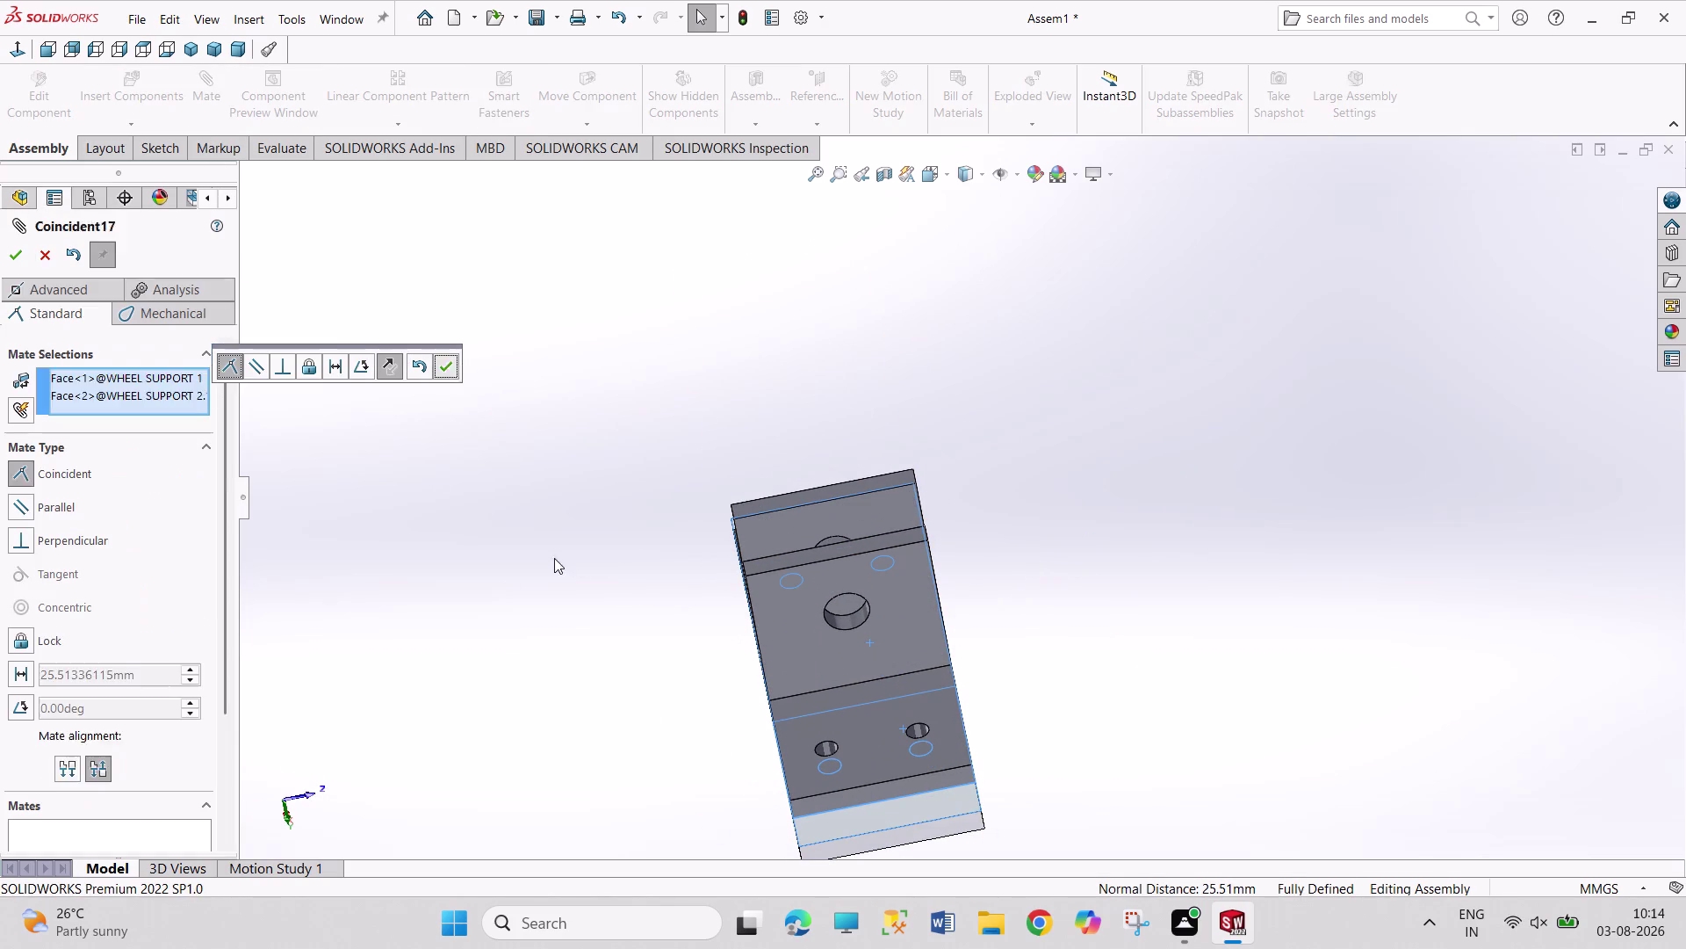
click(581, 604)
middle_drag(642, 653, 700, 780)
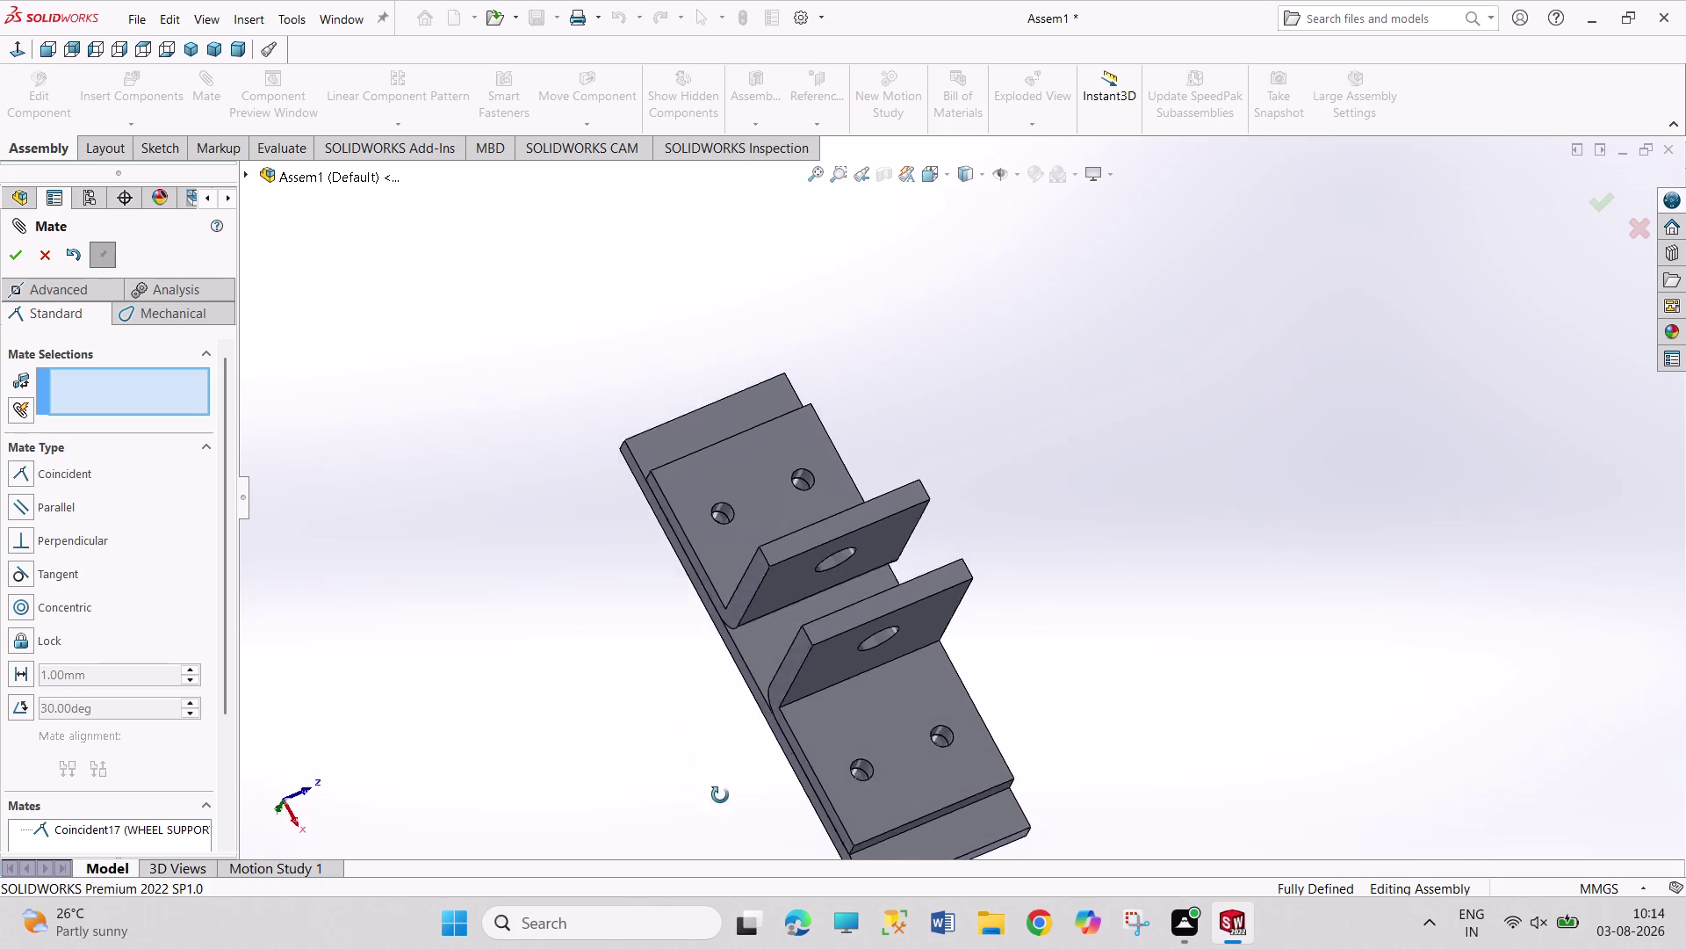
middle_drag(700, 780, 800, 739)
middle_drag(781, 726, 749, 707)
click(22, 266)
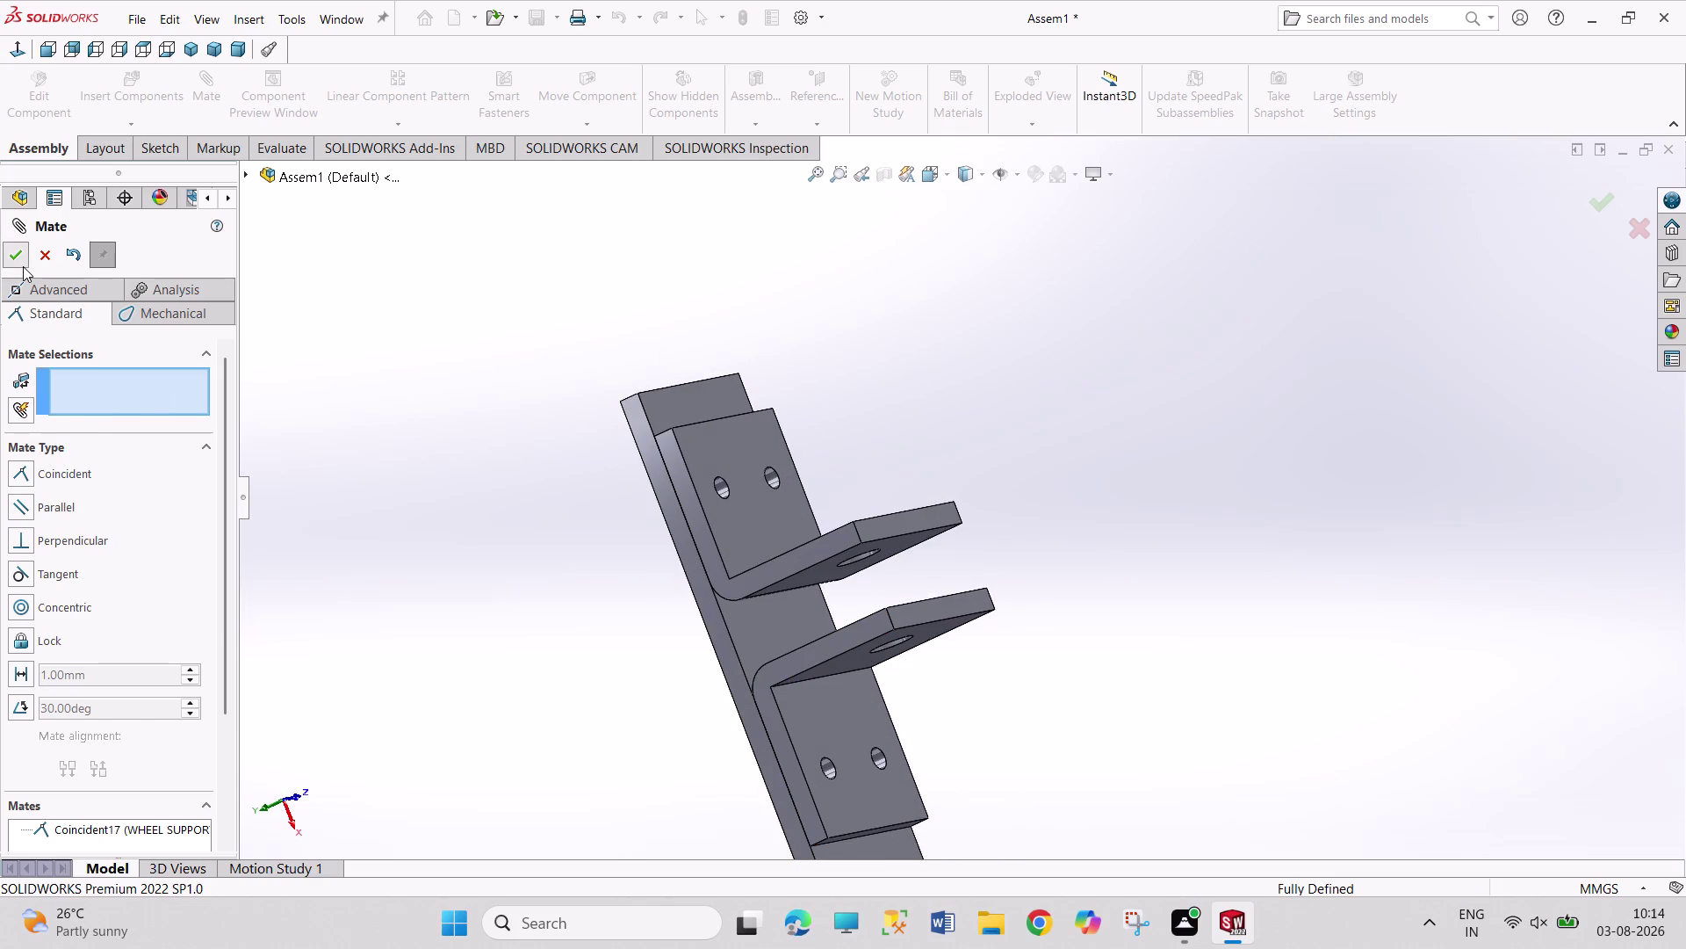
click(109, 92)
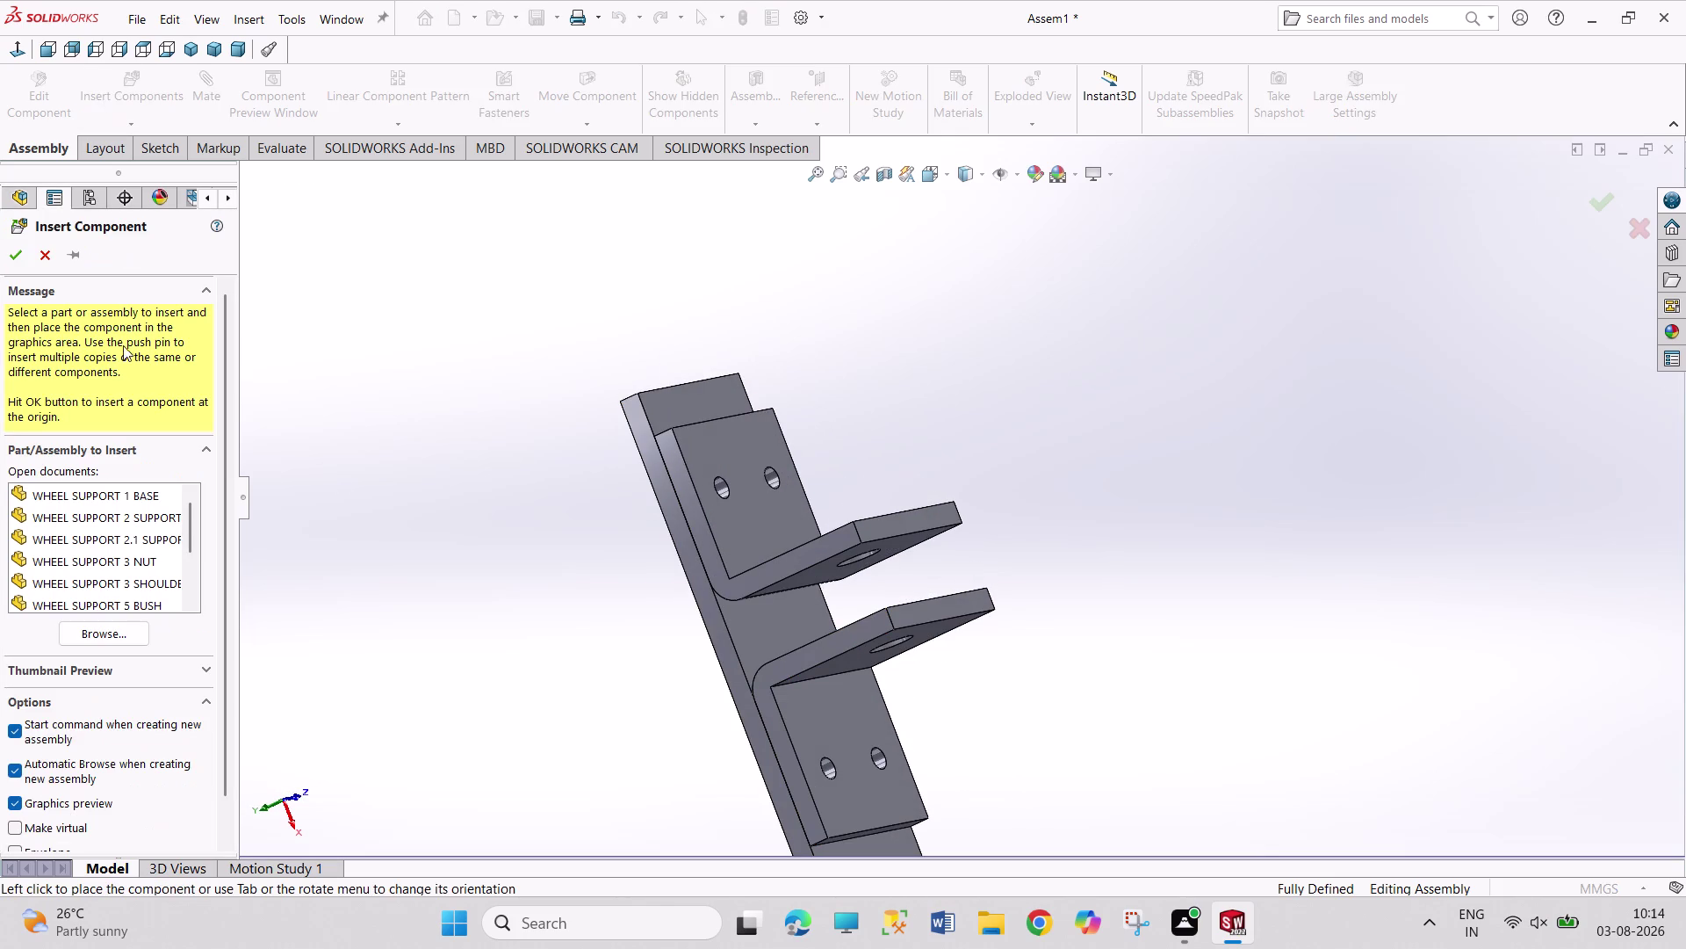
Insert WHEEL SUPPORT 7WHEEL from Open documents and place it beside the brackets.
scroll(down, 3)
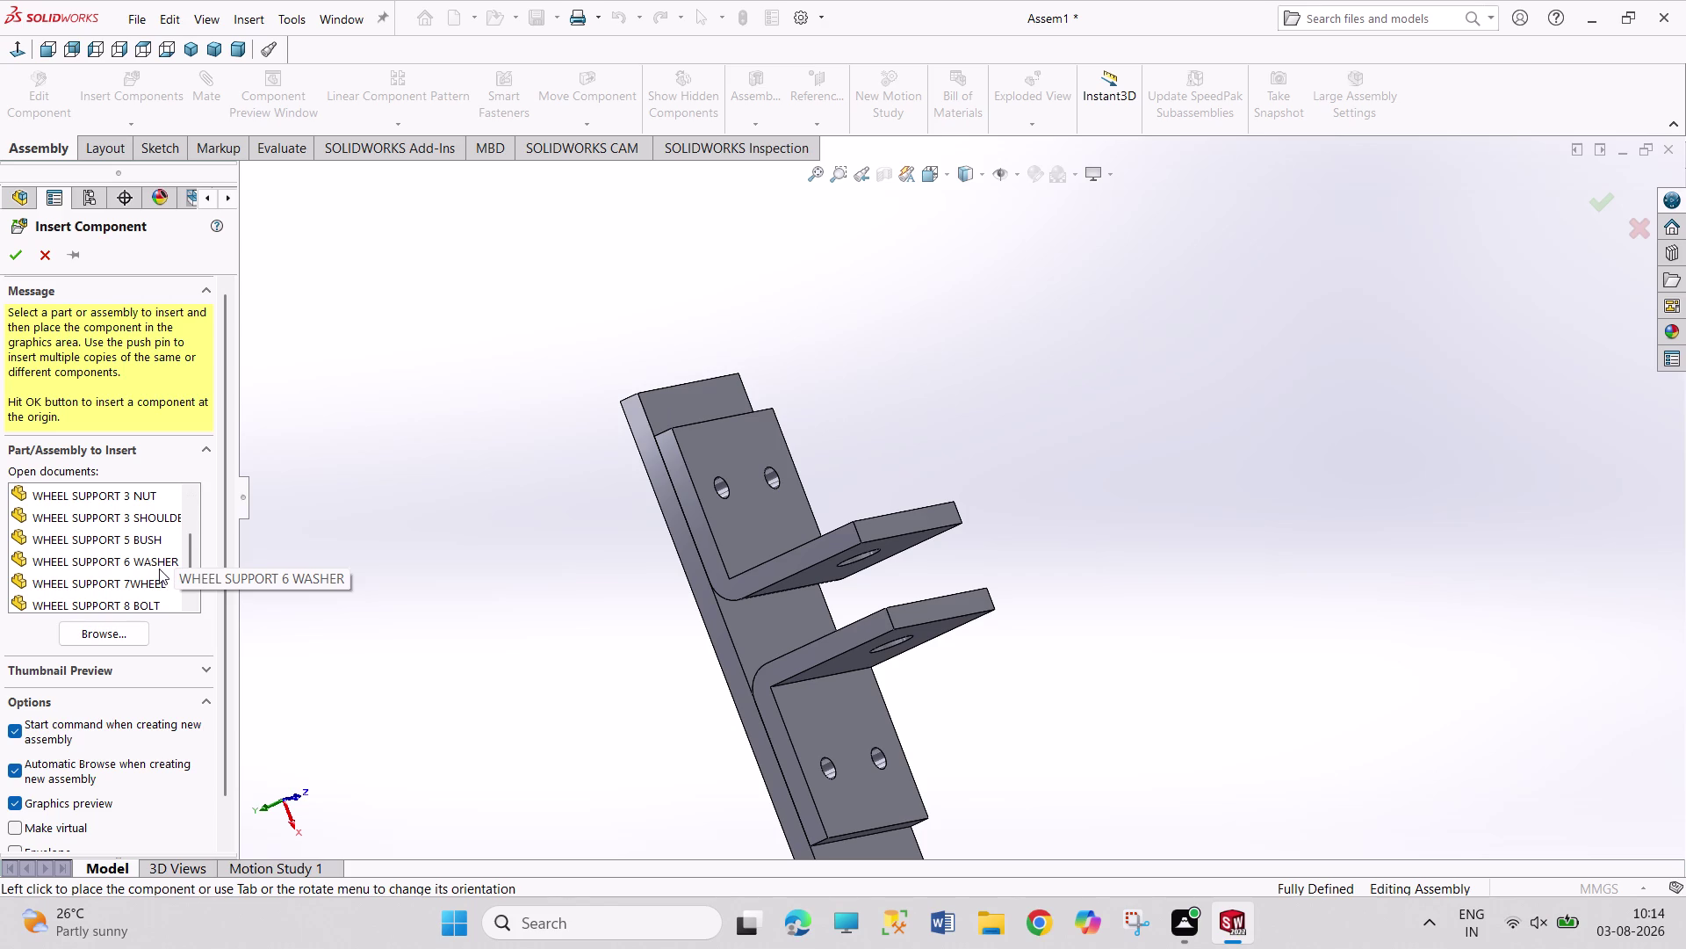
scroll(down, 3)
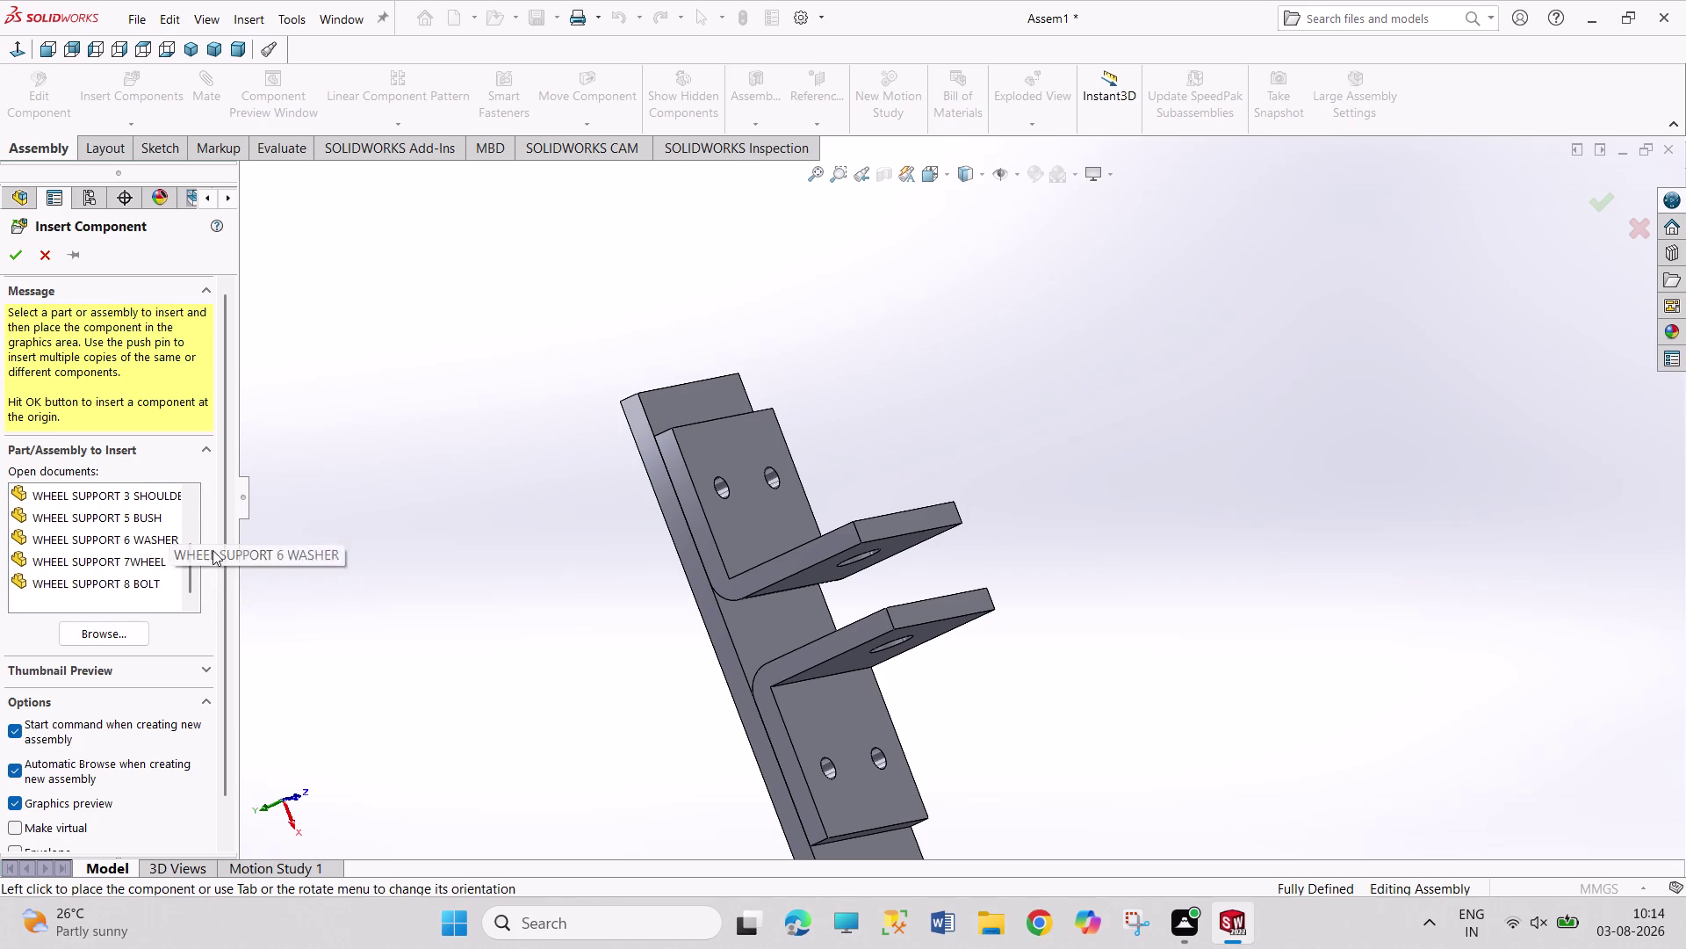
click(155, 565)
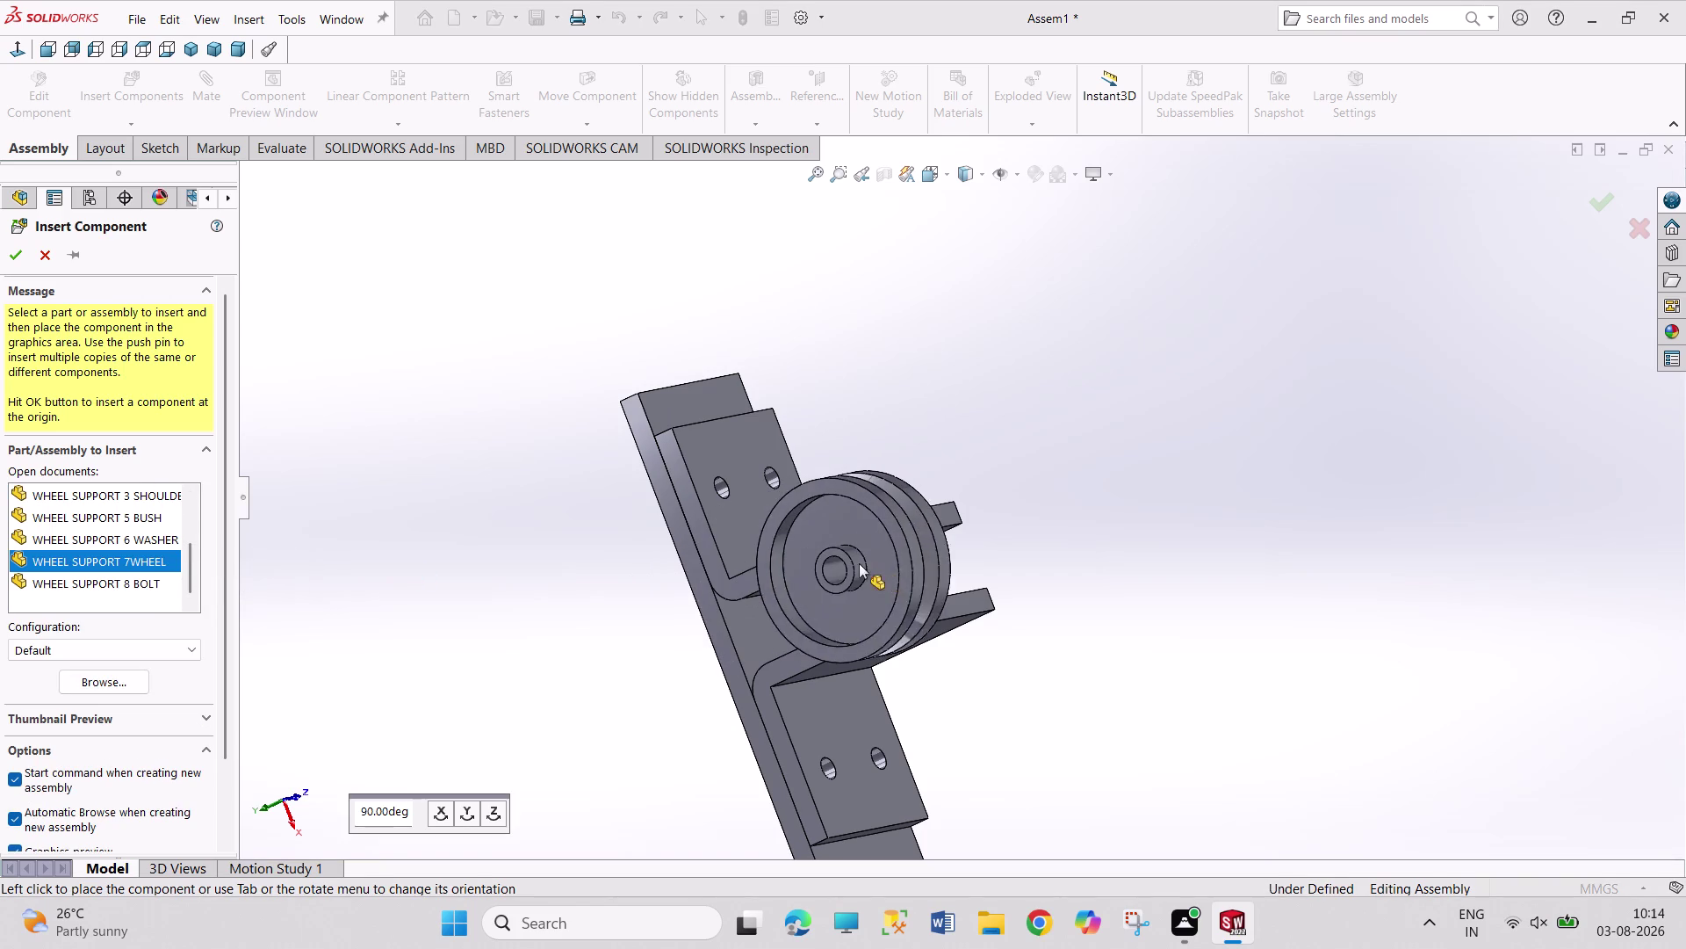
click(974, 497)
click(1094, 634)
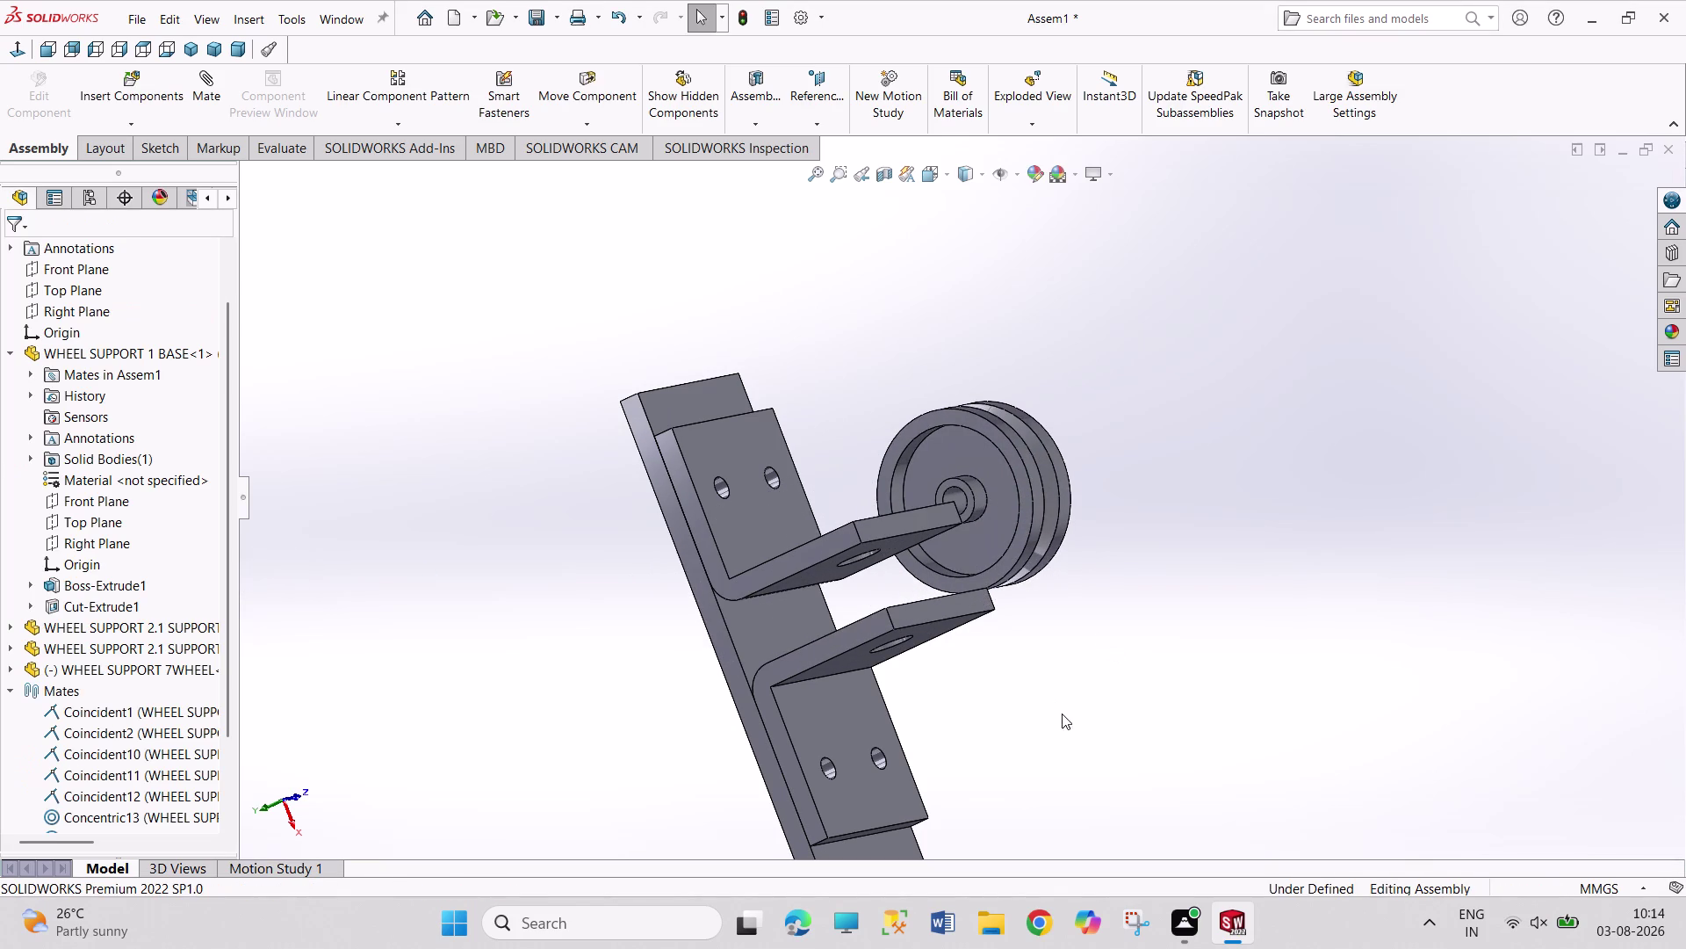
middle_drag(1042, 723, 824, 606)
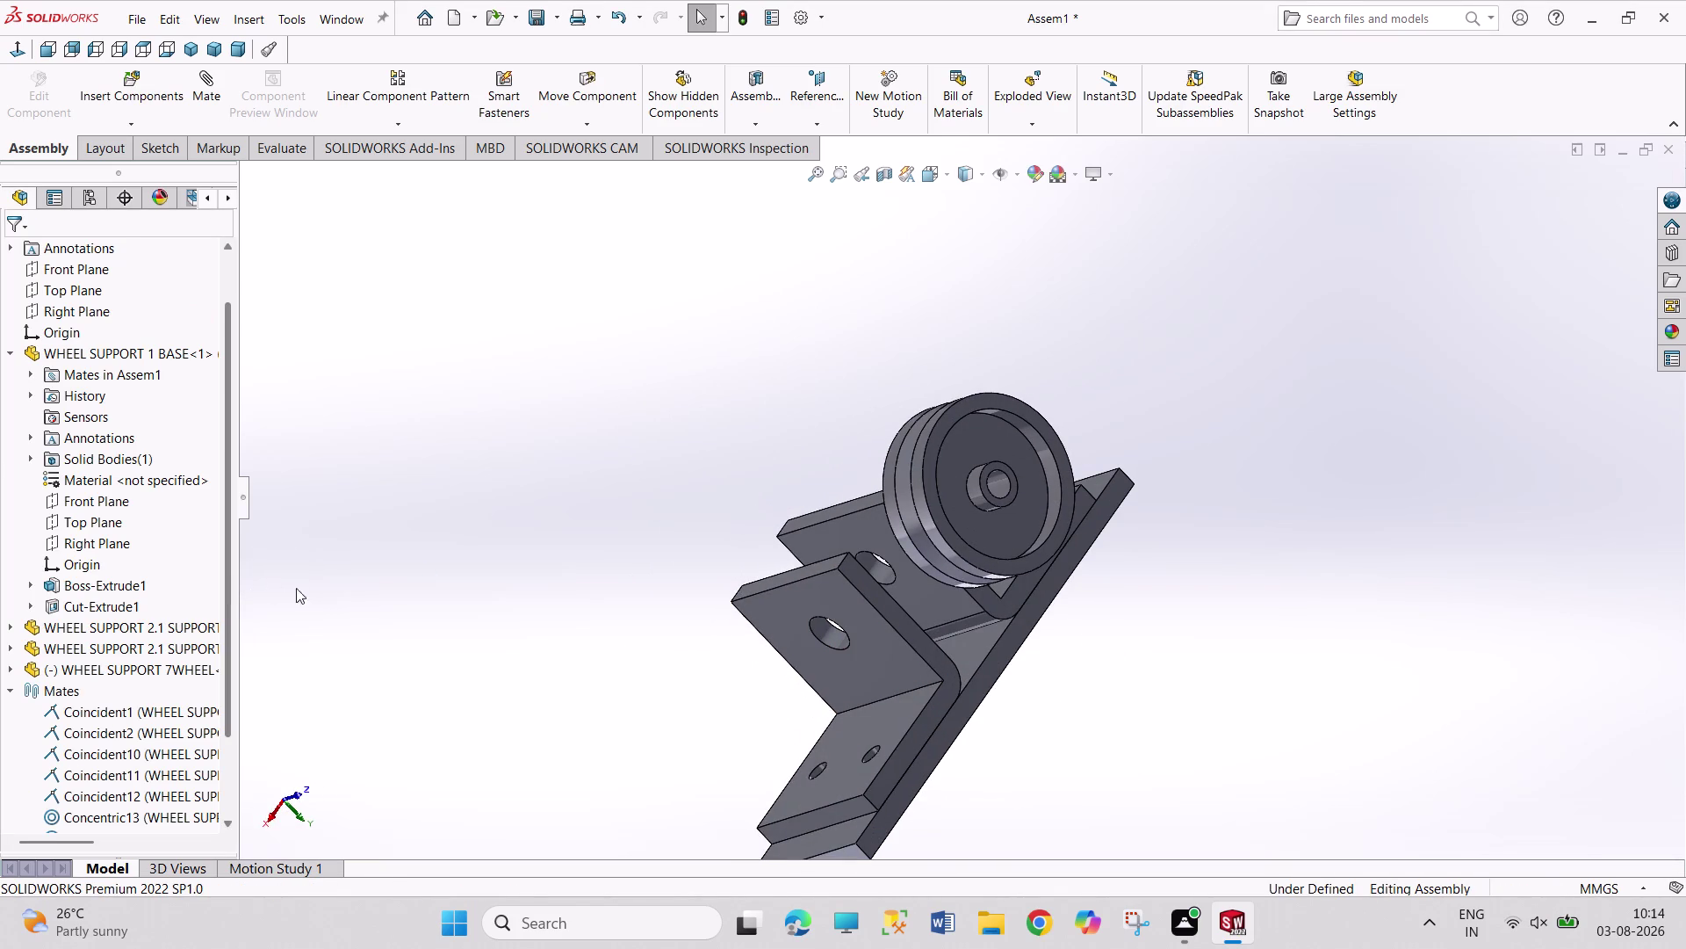
scroll(down, 3)
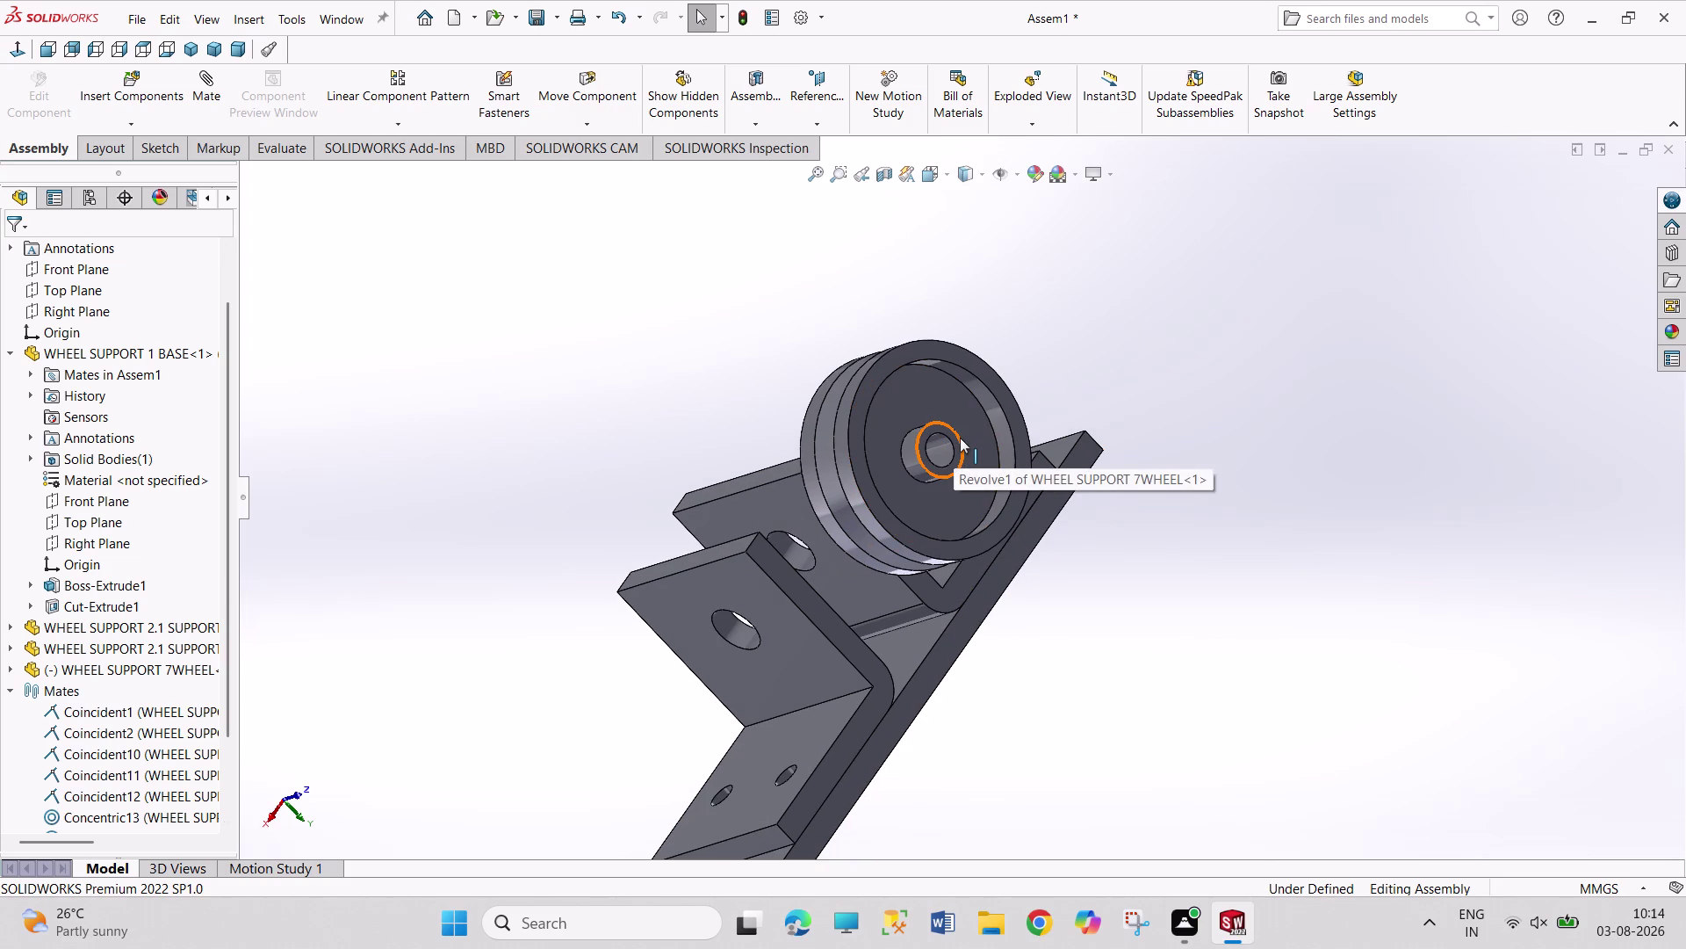
Try a concentric mate between the bracket hole and wheel bore, then undo the flipped result.
click(960, 437)
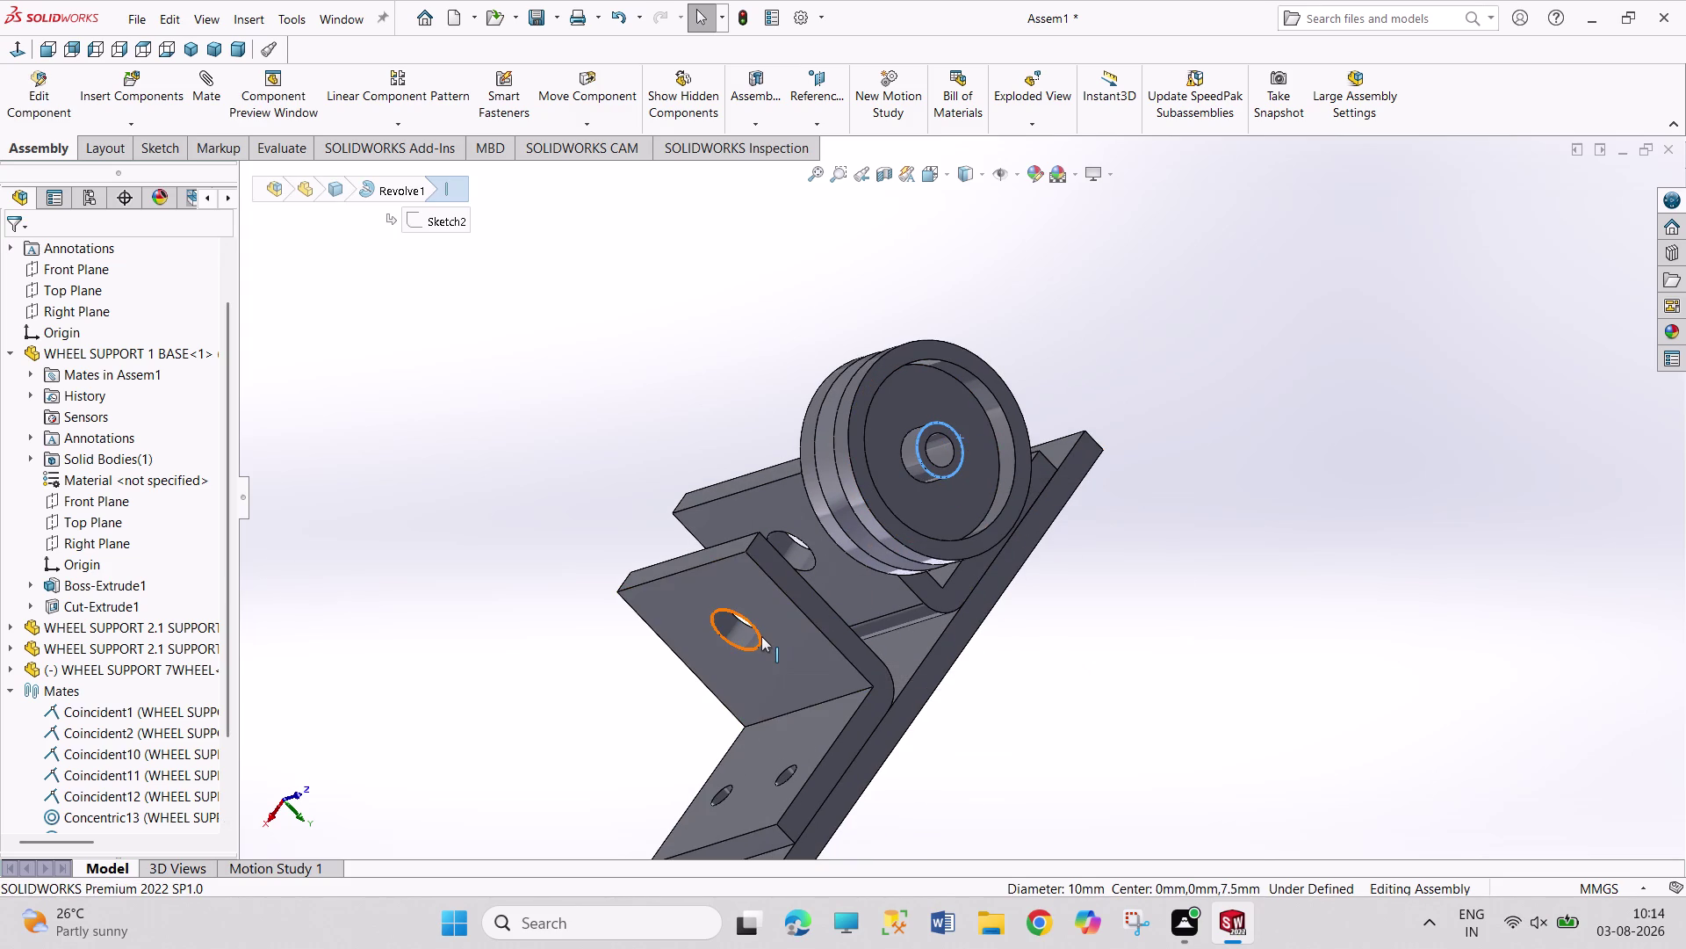
click(762, 636)
click(867, 624)
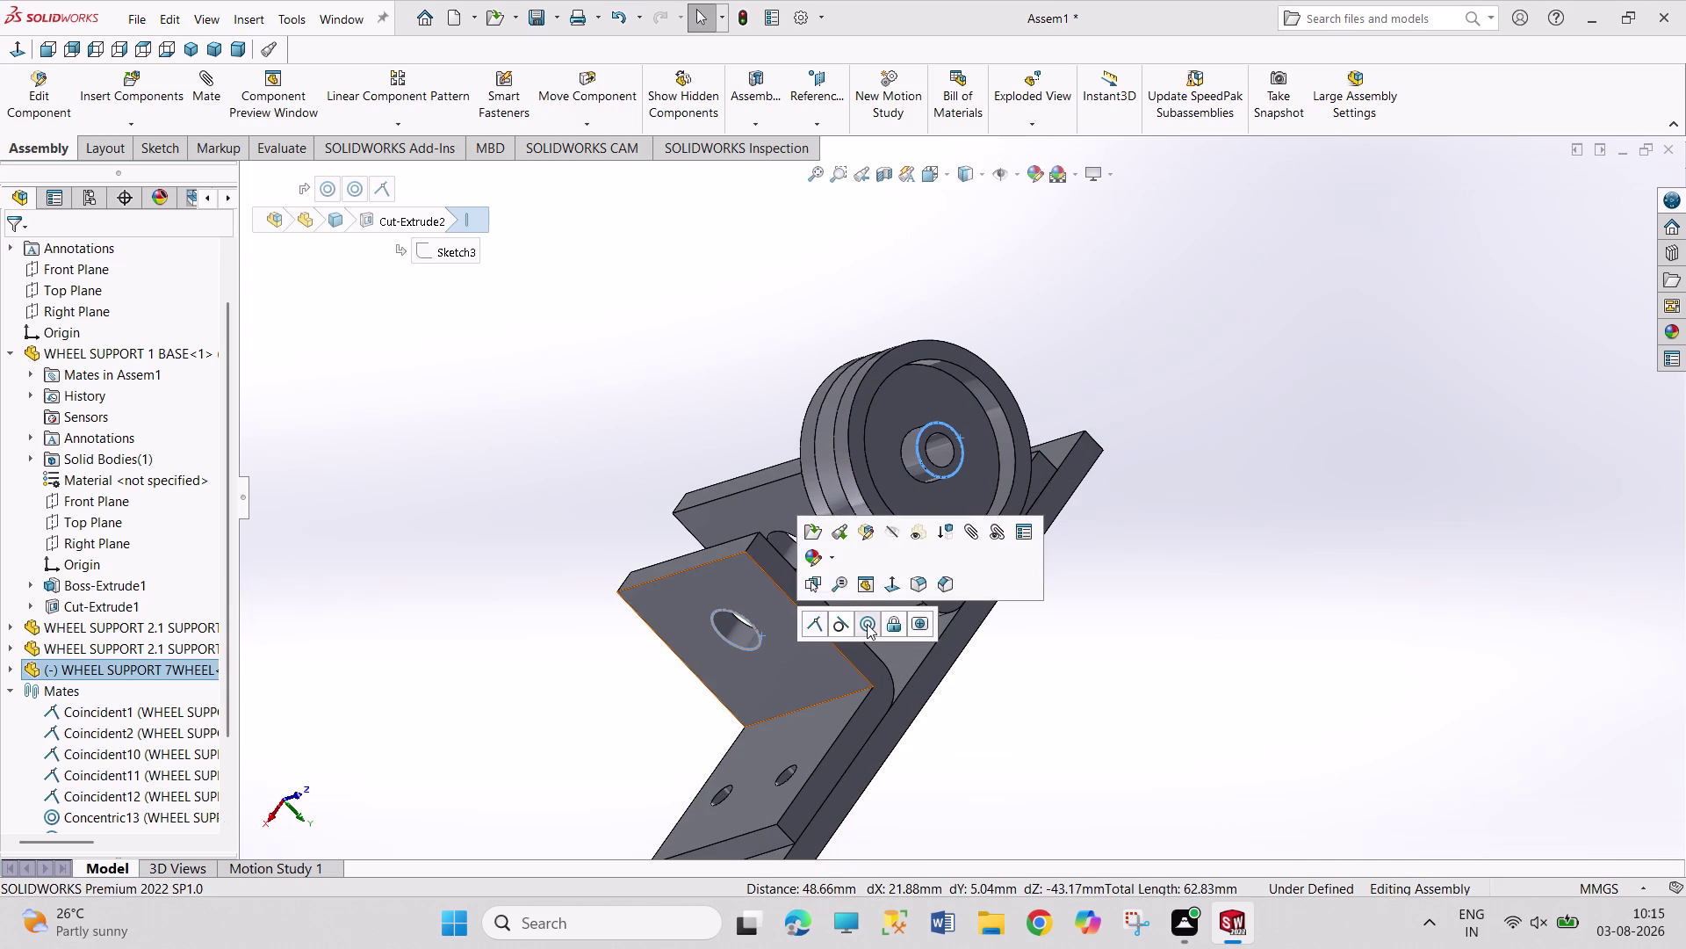
click(1001, 790)
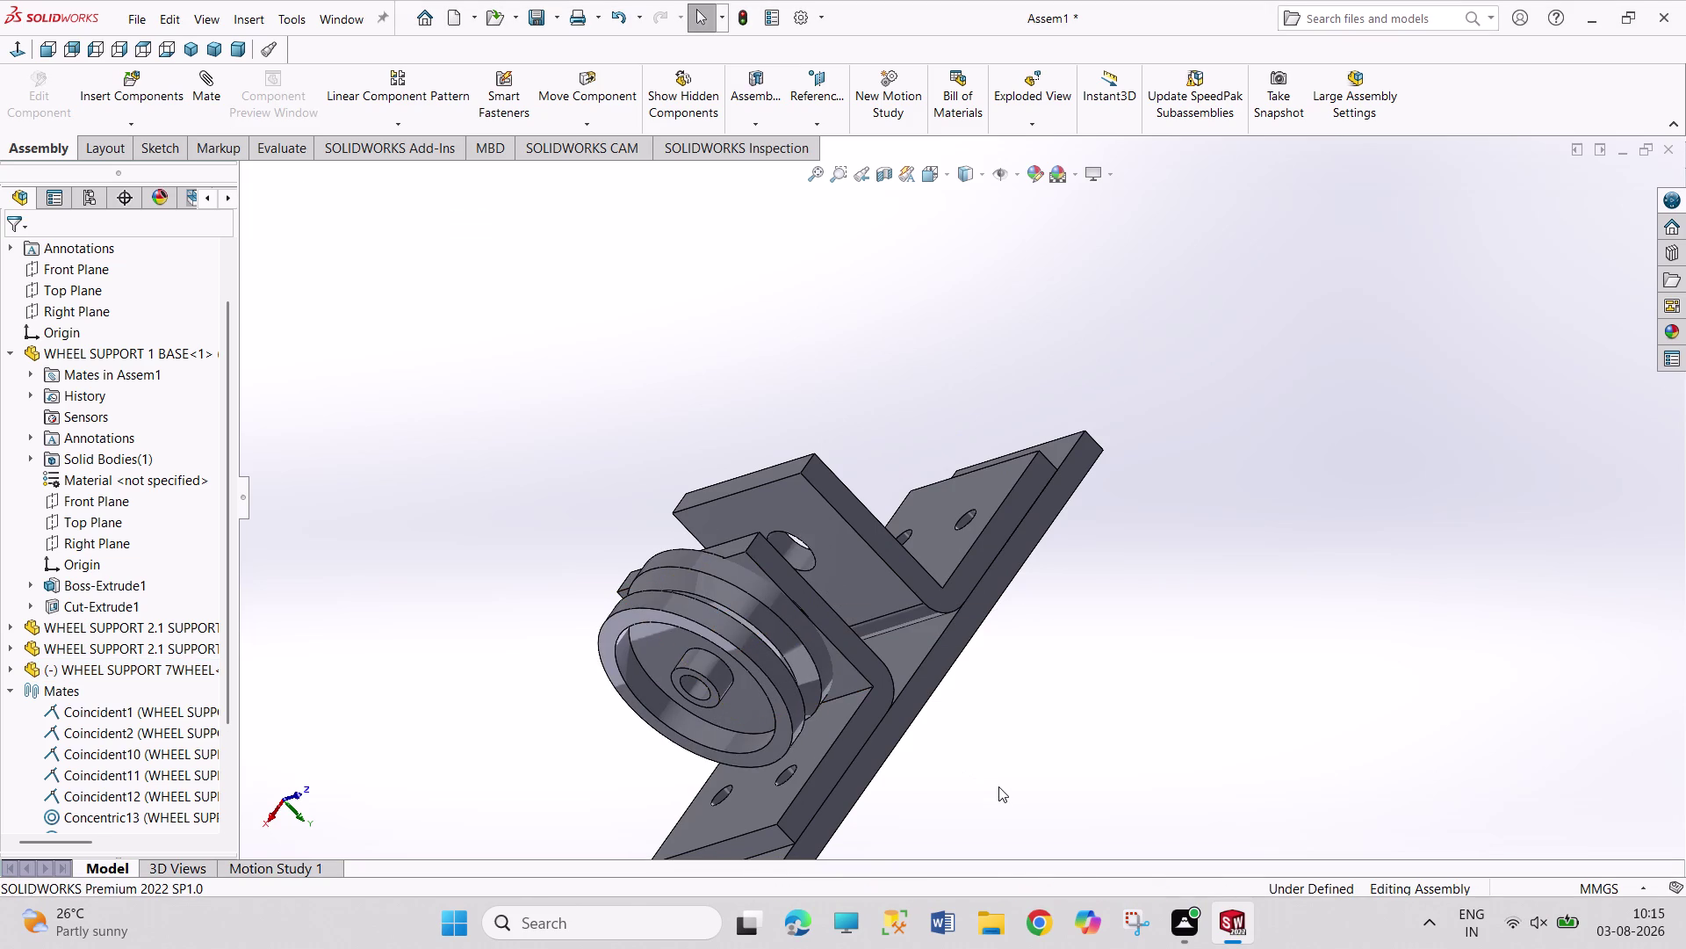
click(999, 785)
key(ctrl+z)
Reselect the wheel bore and bracket hole edges and make them concentric.
click(1055, 767)
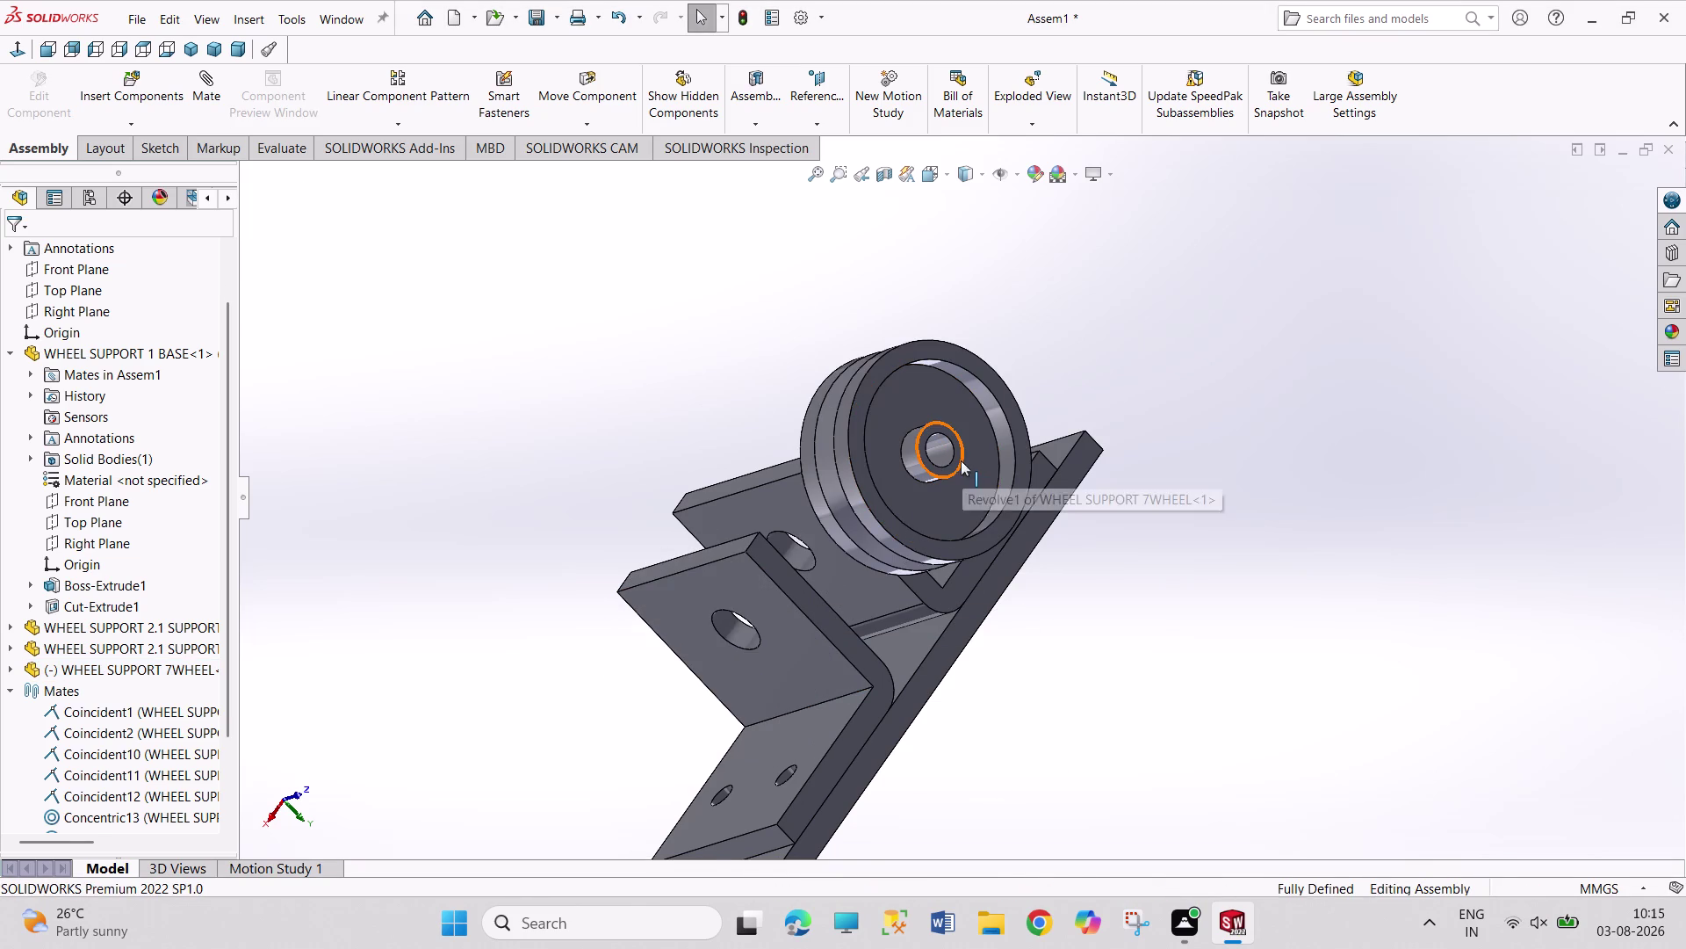
click(961, 461)
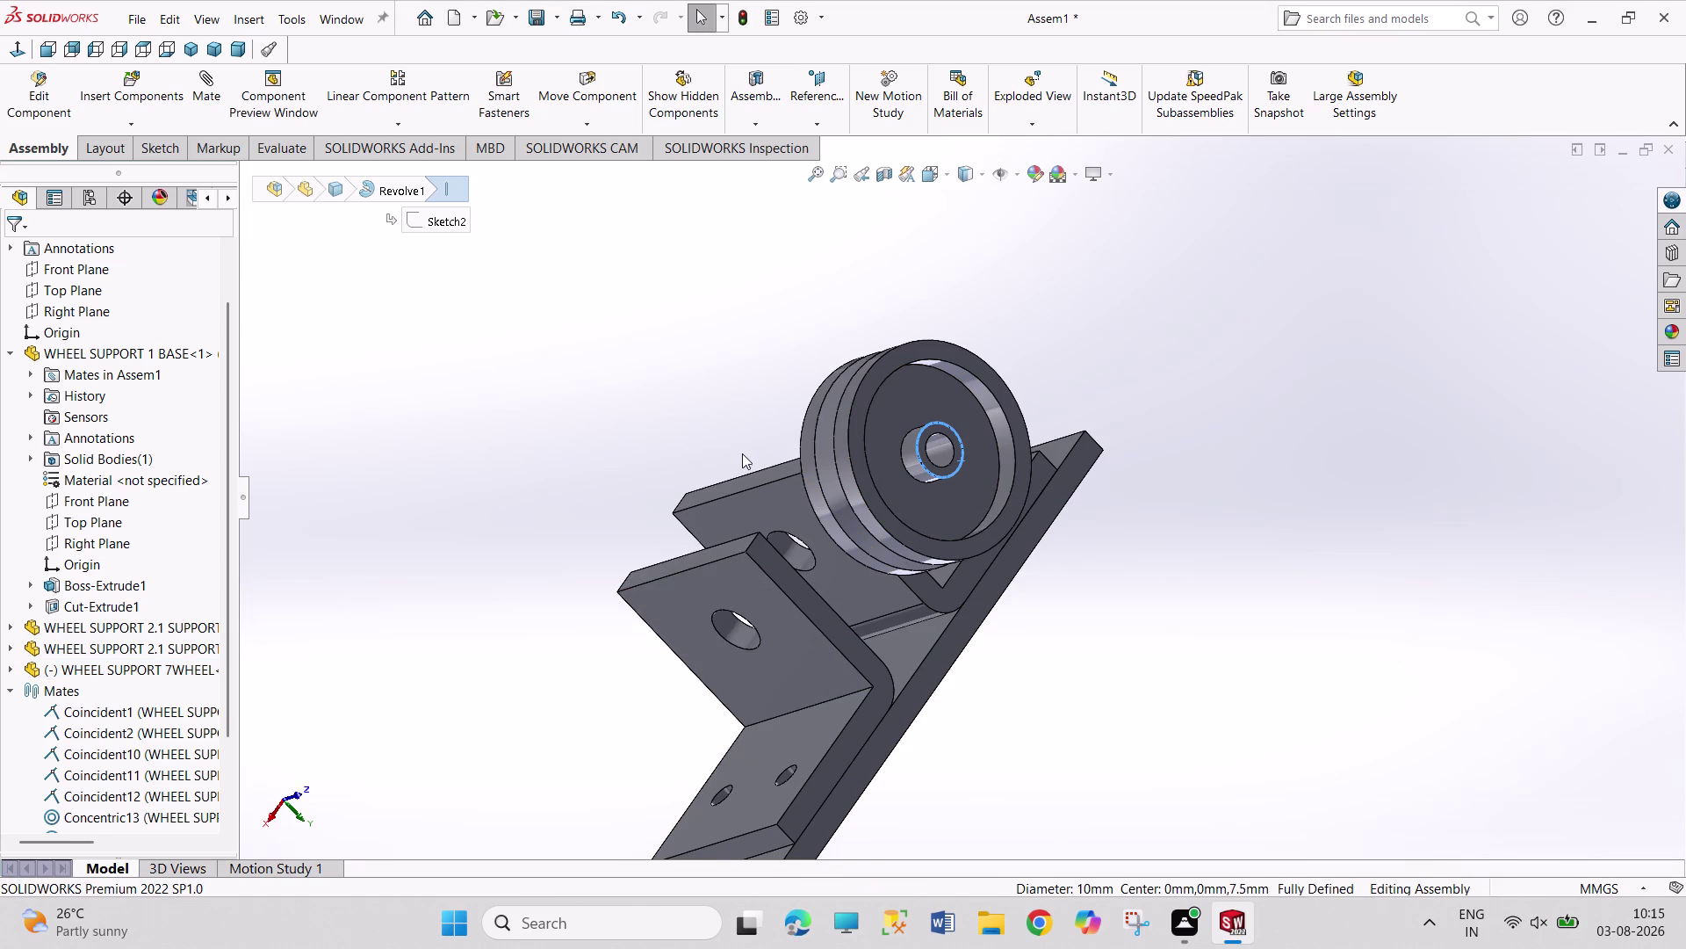
middle_drag(743, 455, 711, 685)
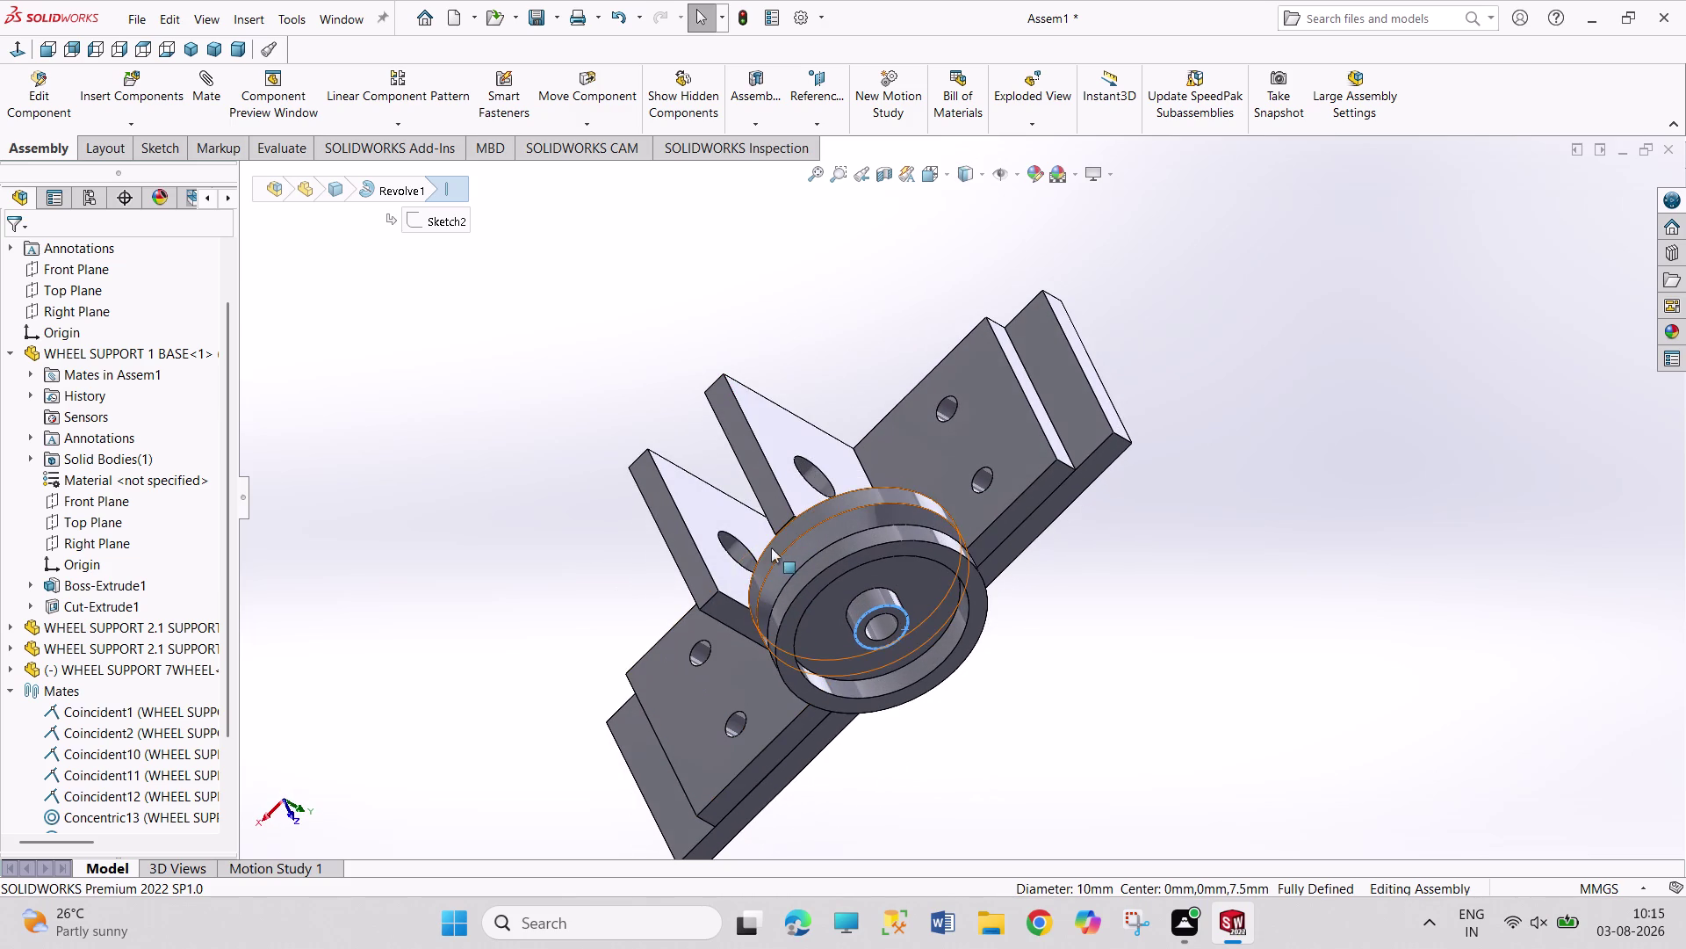
click(739, 562)
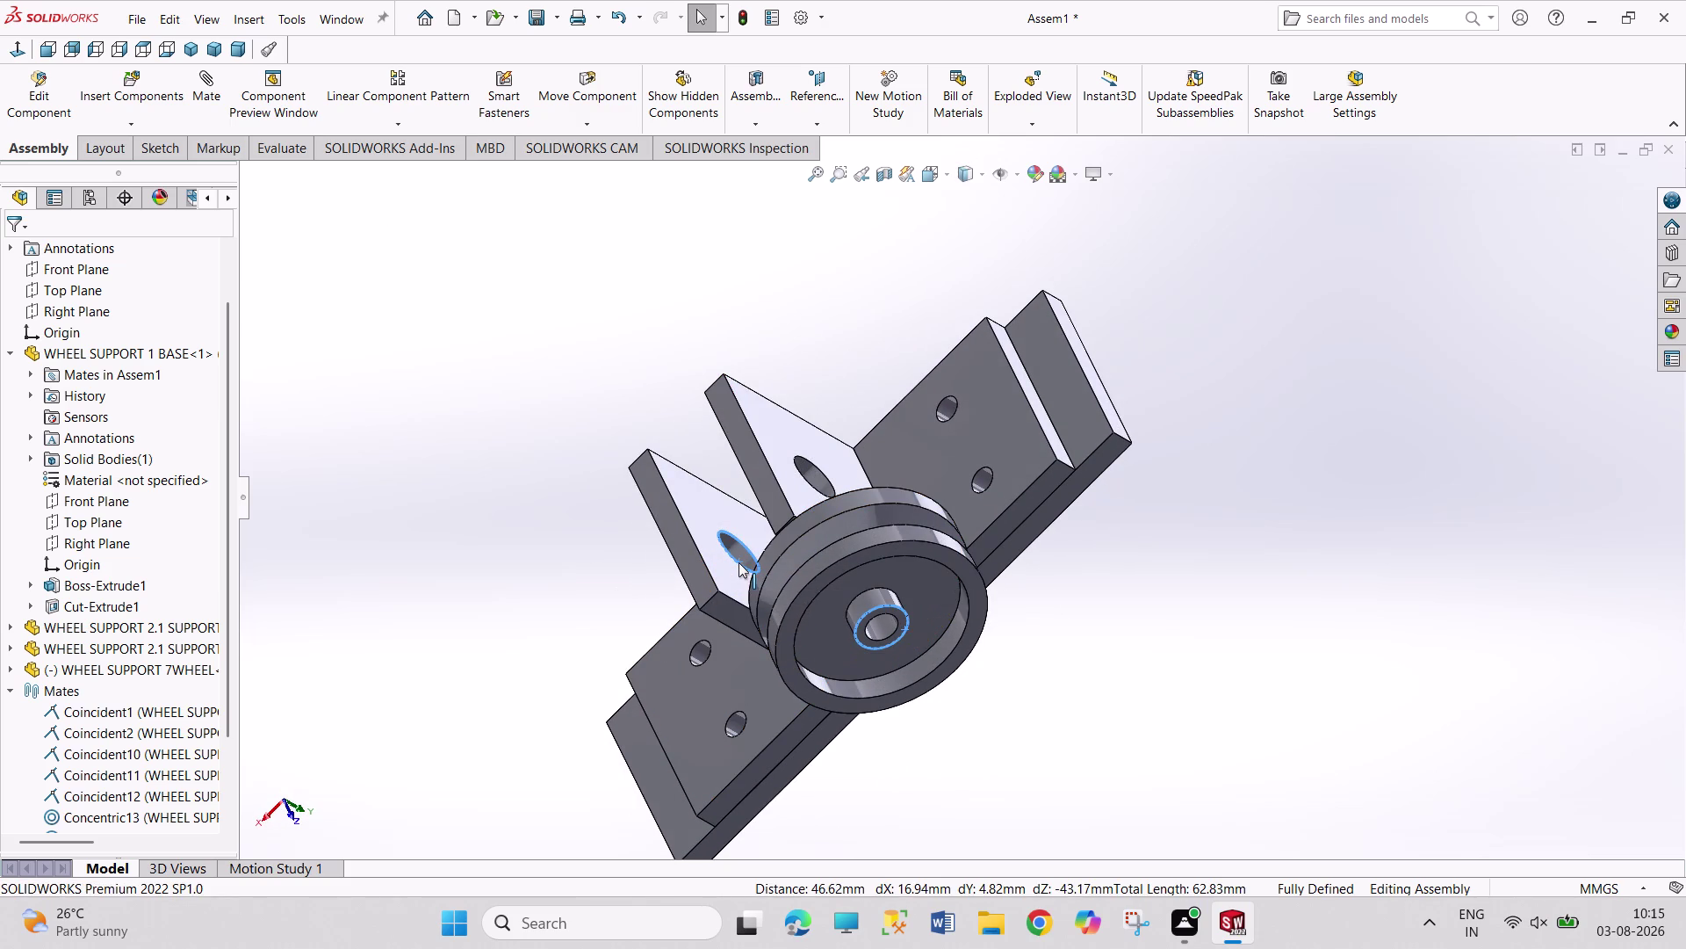
click(843, 549)
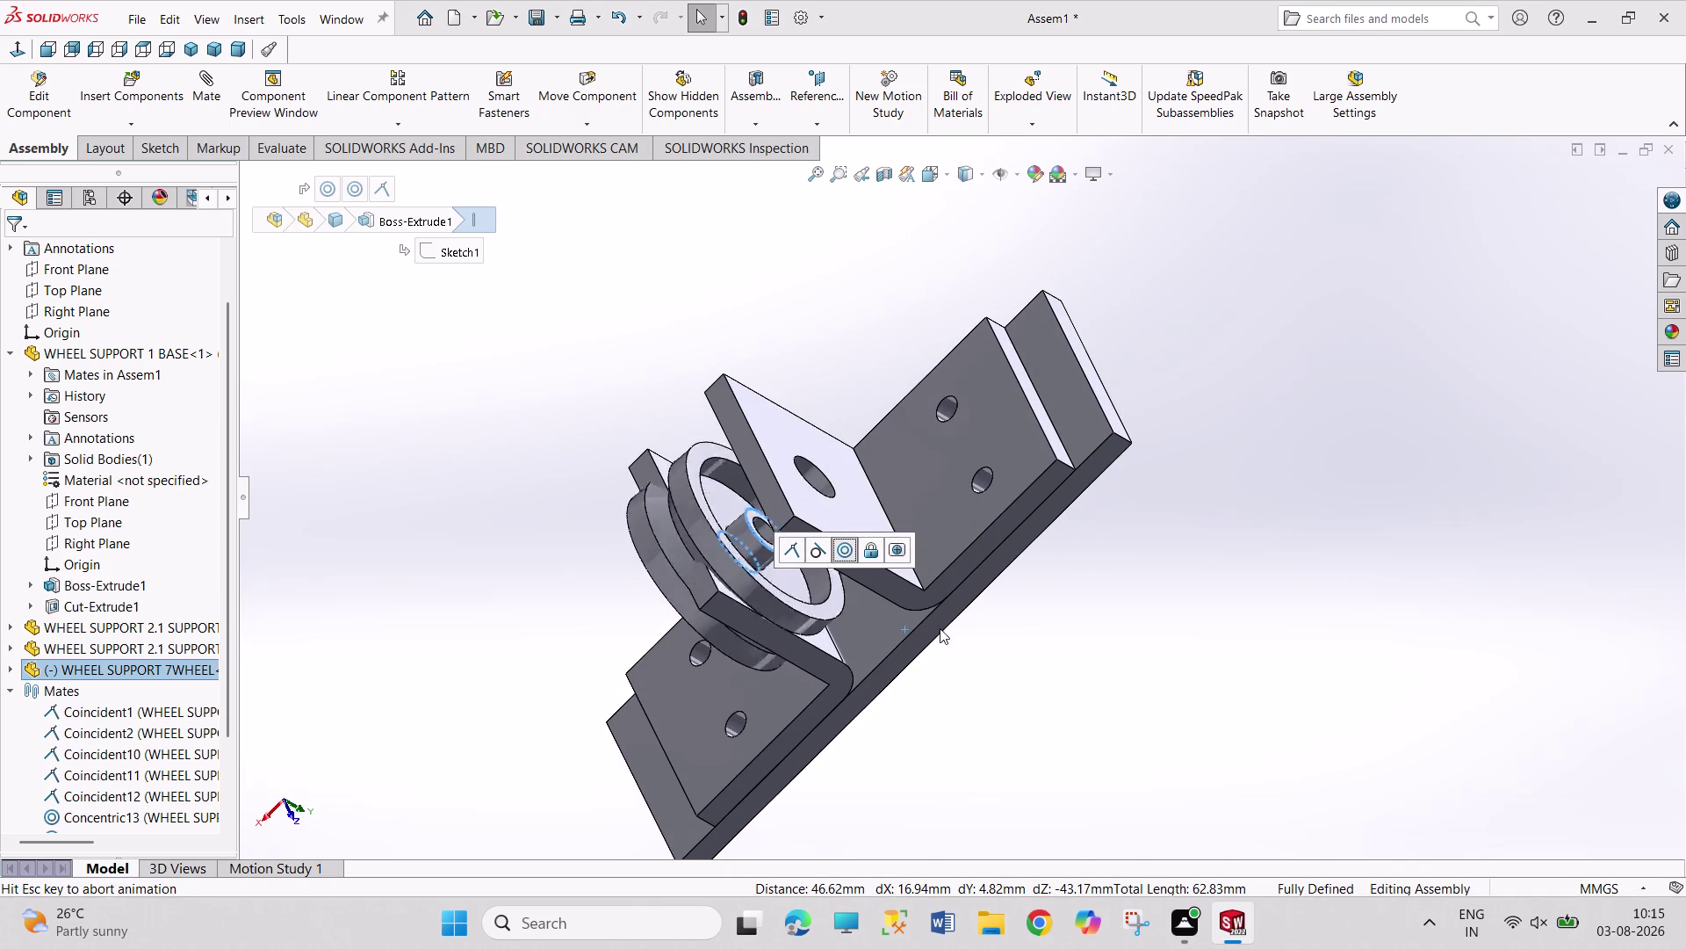
click(1005, 679)
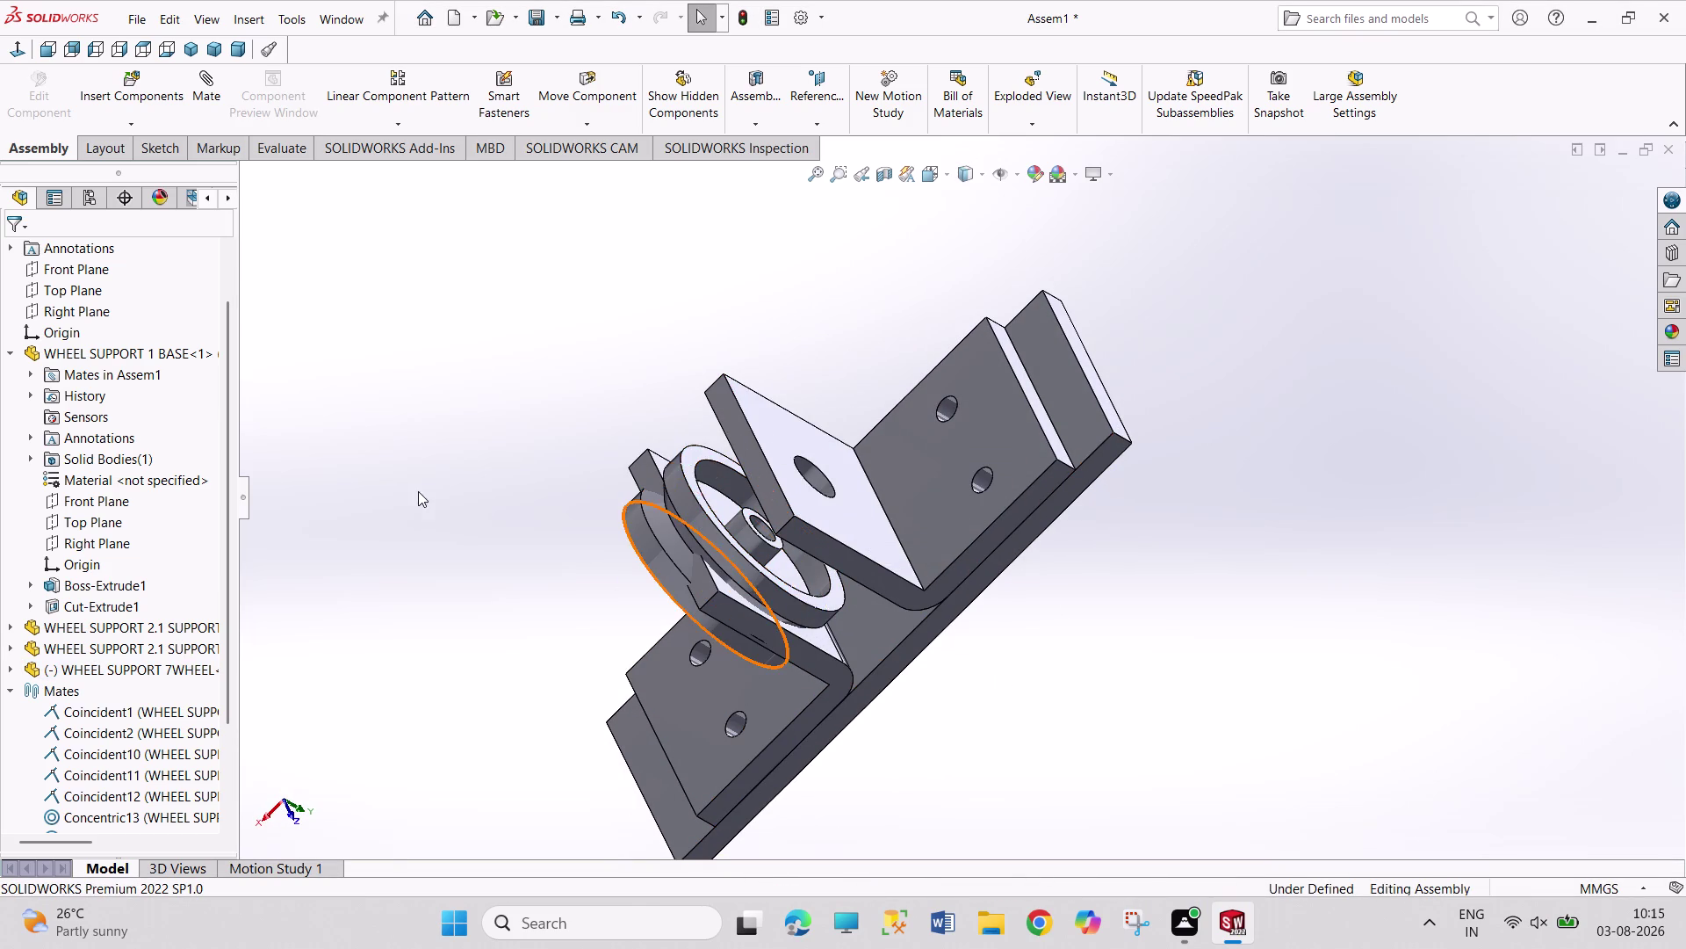
Select the wheel component, its bore edge, and then its side face.
middle_drag(419, 490, 541, 481)
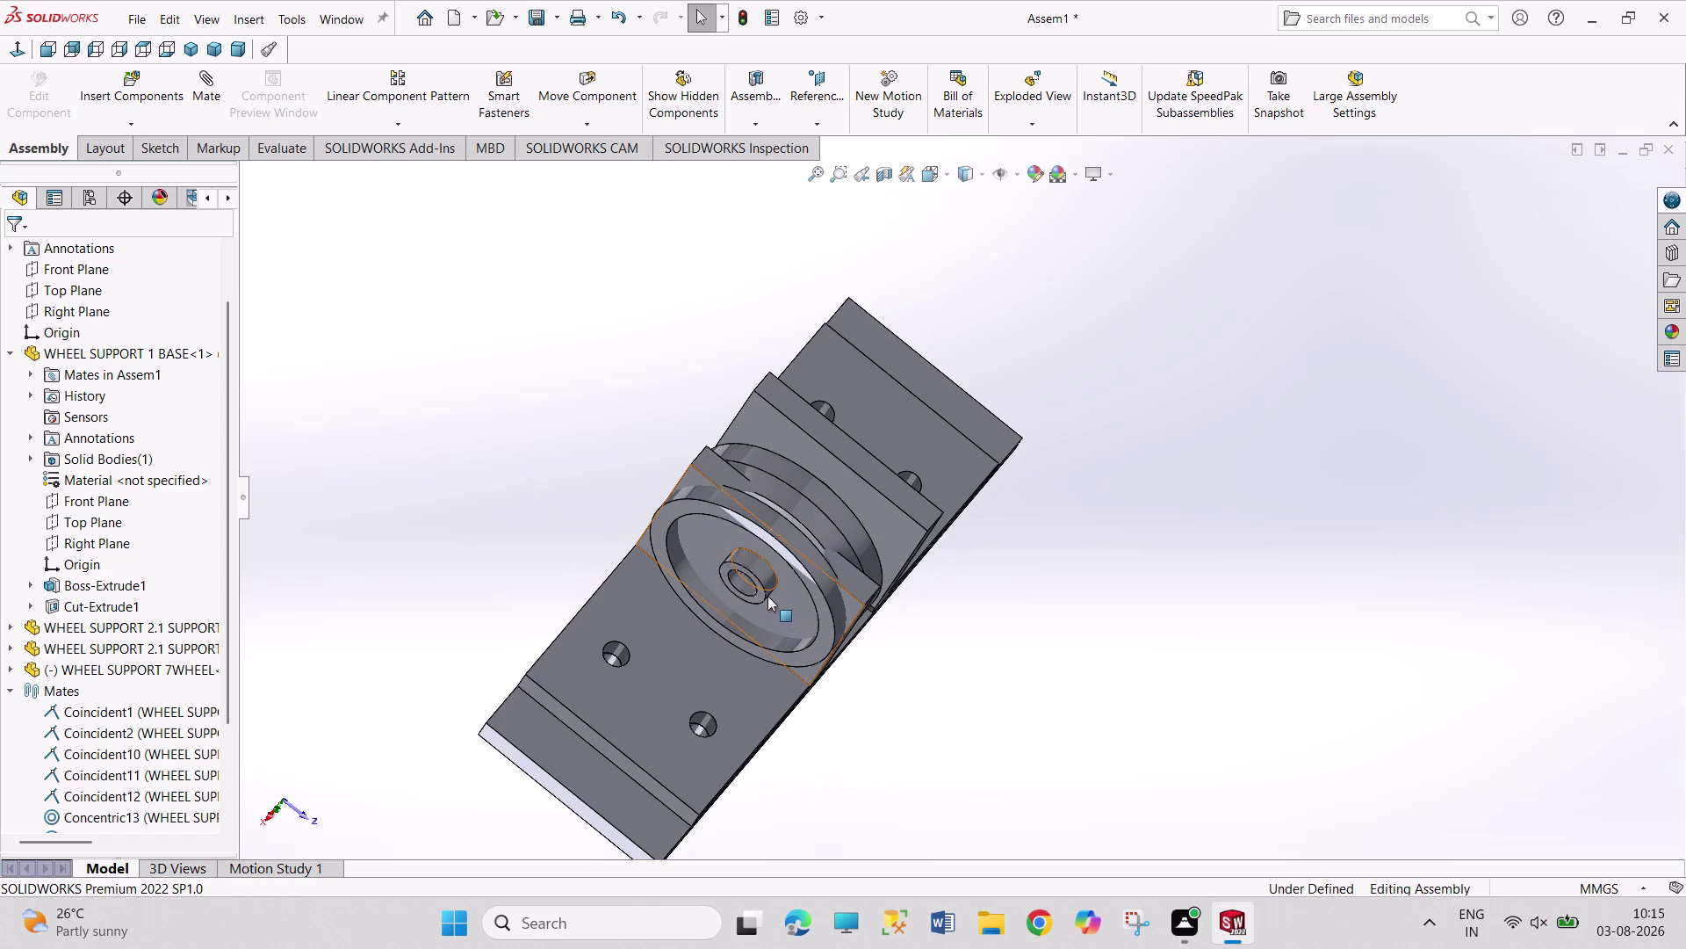
double_click(764, 593)
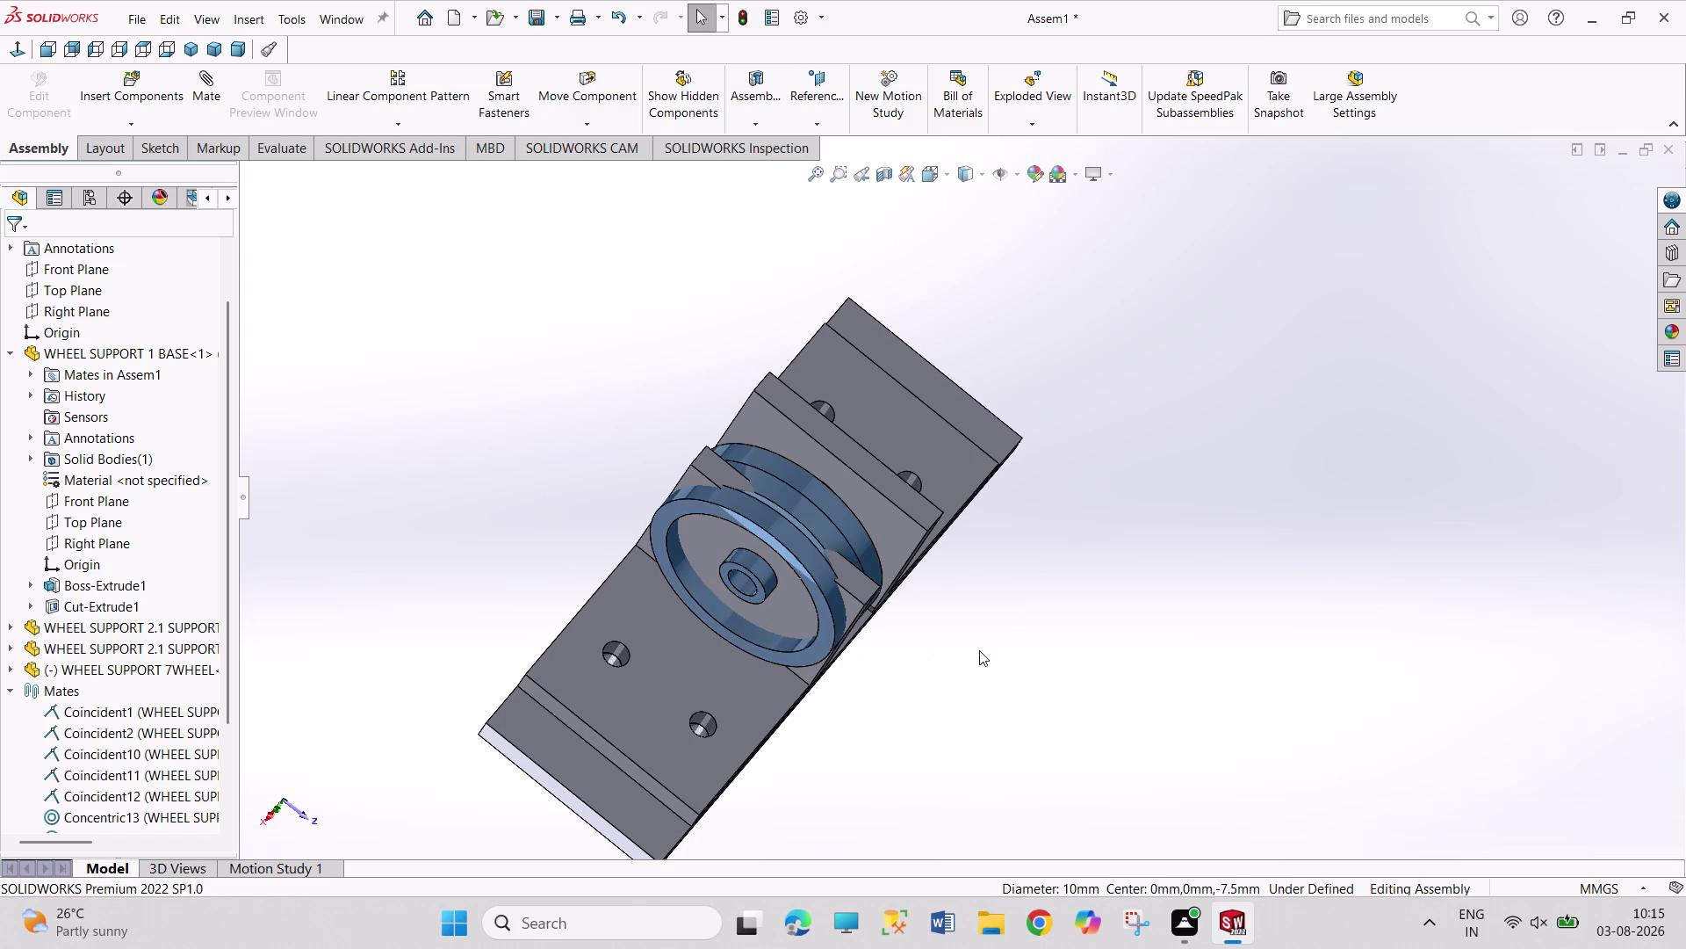
click(1080, 690)
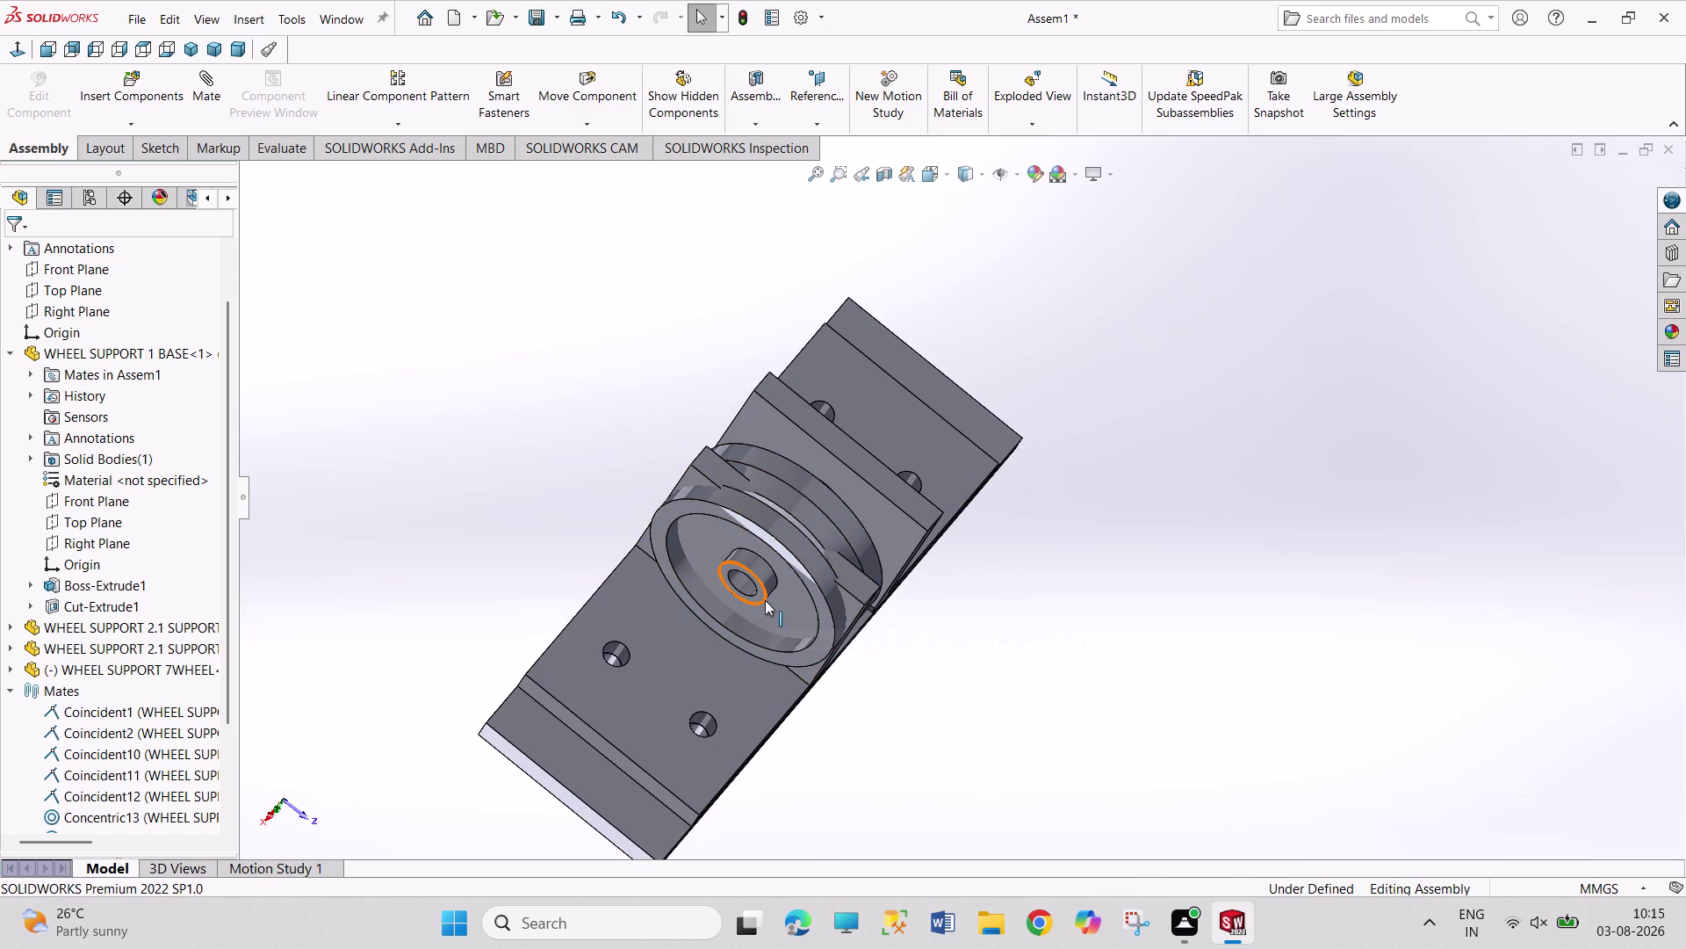
middle_drag(1071, 685, 967, 747)
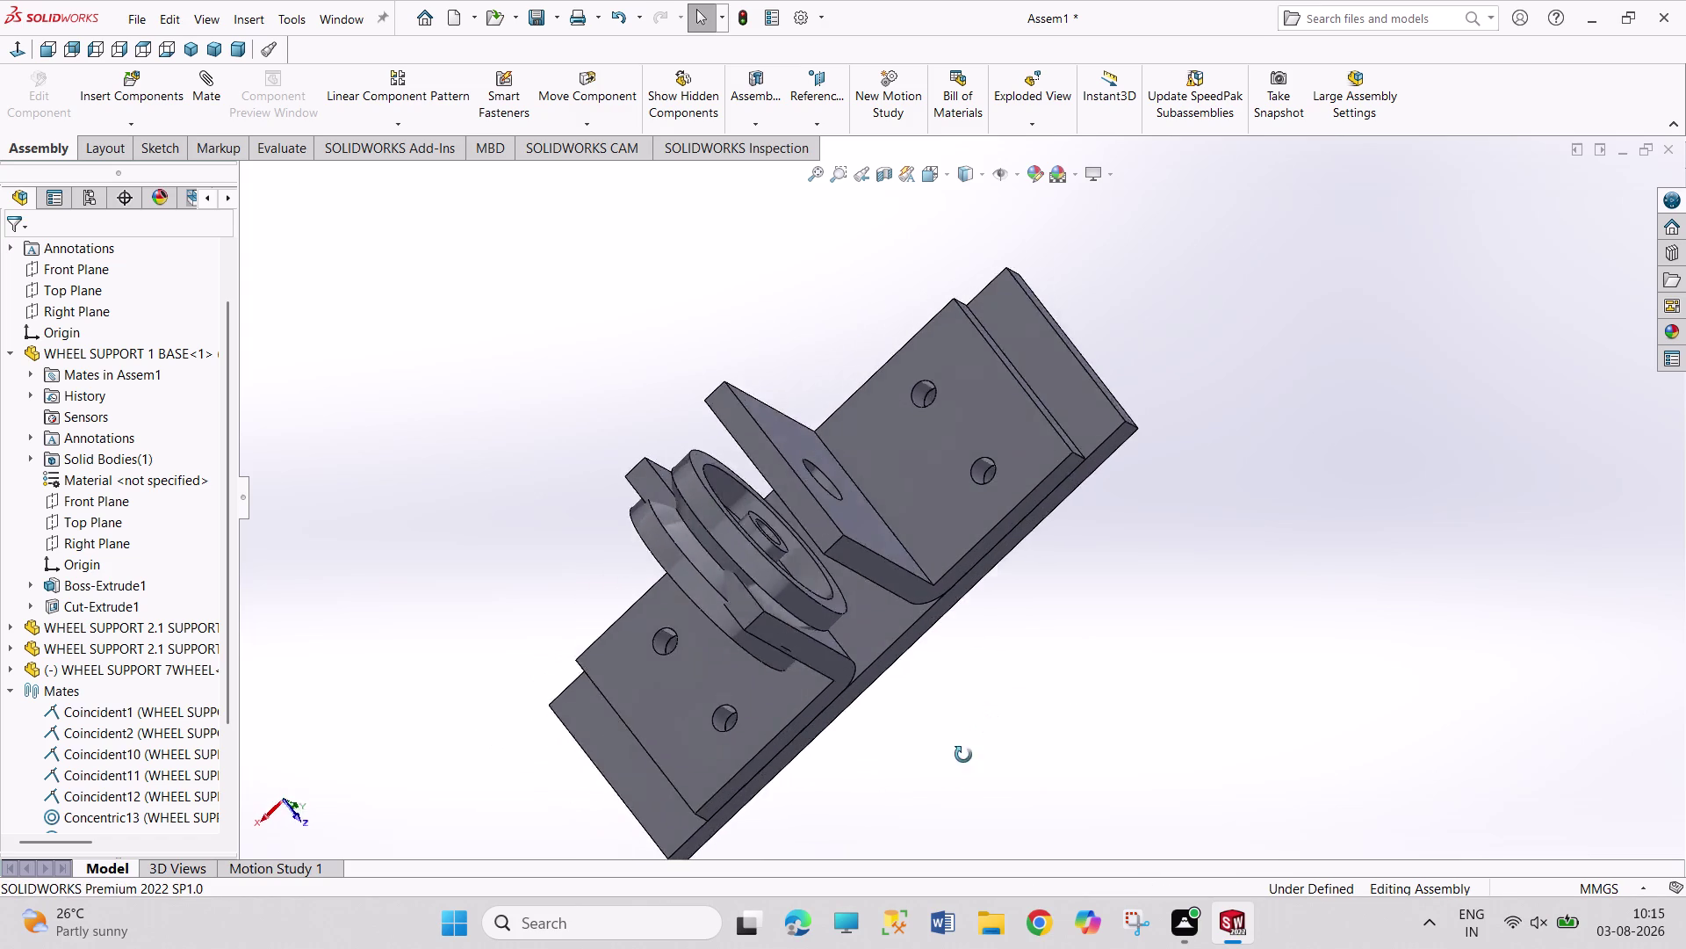
middle_drag(967, 747, 958, 775)
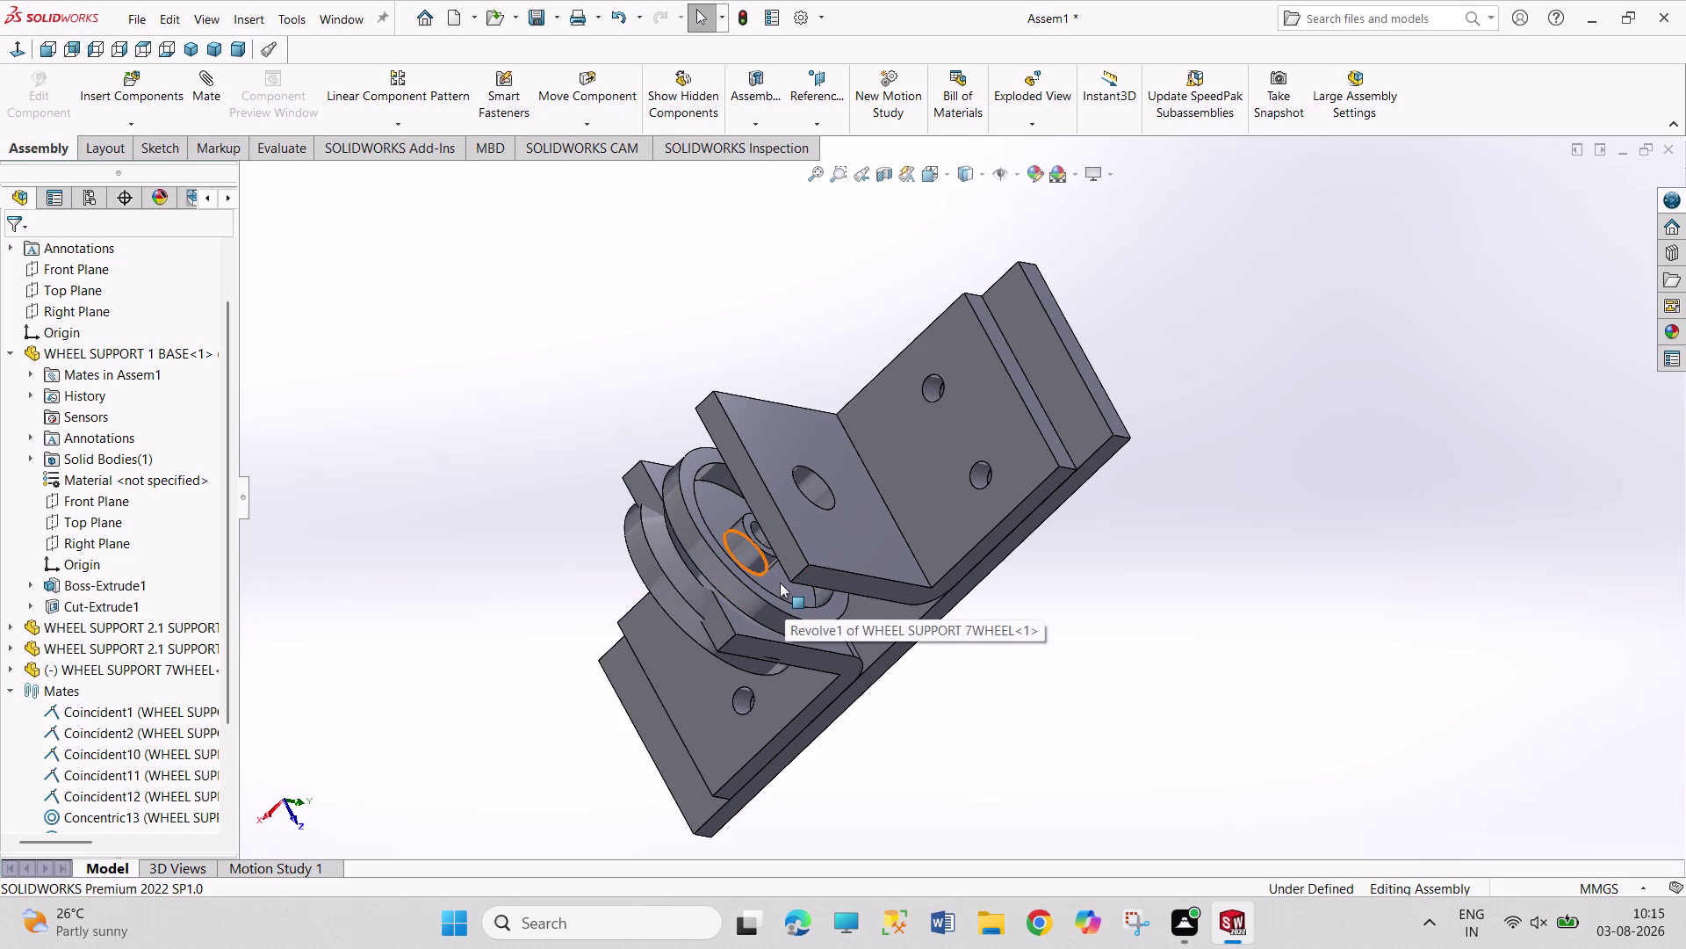
click(779, 582)
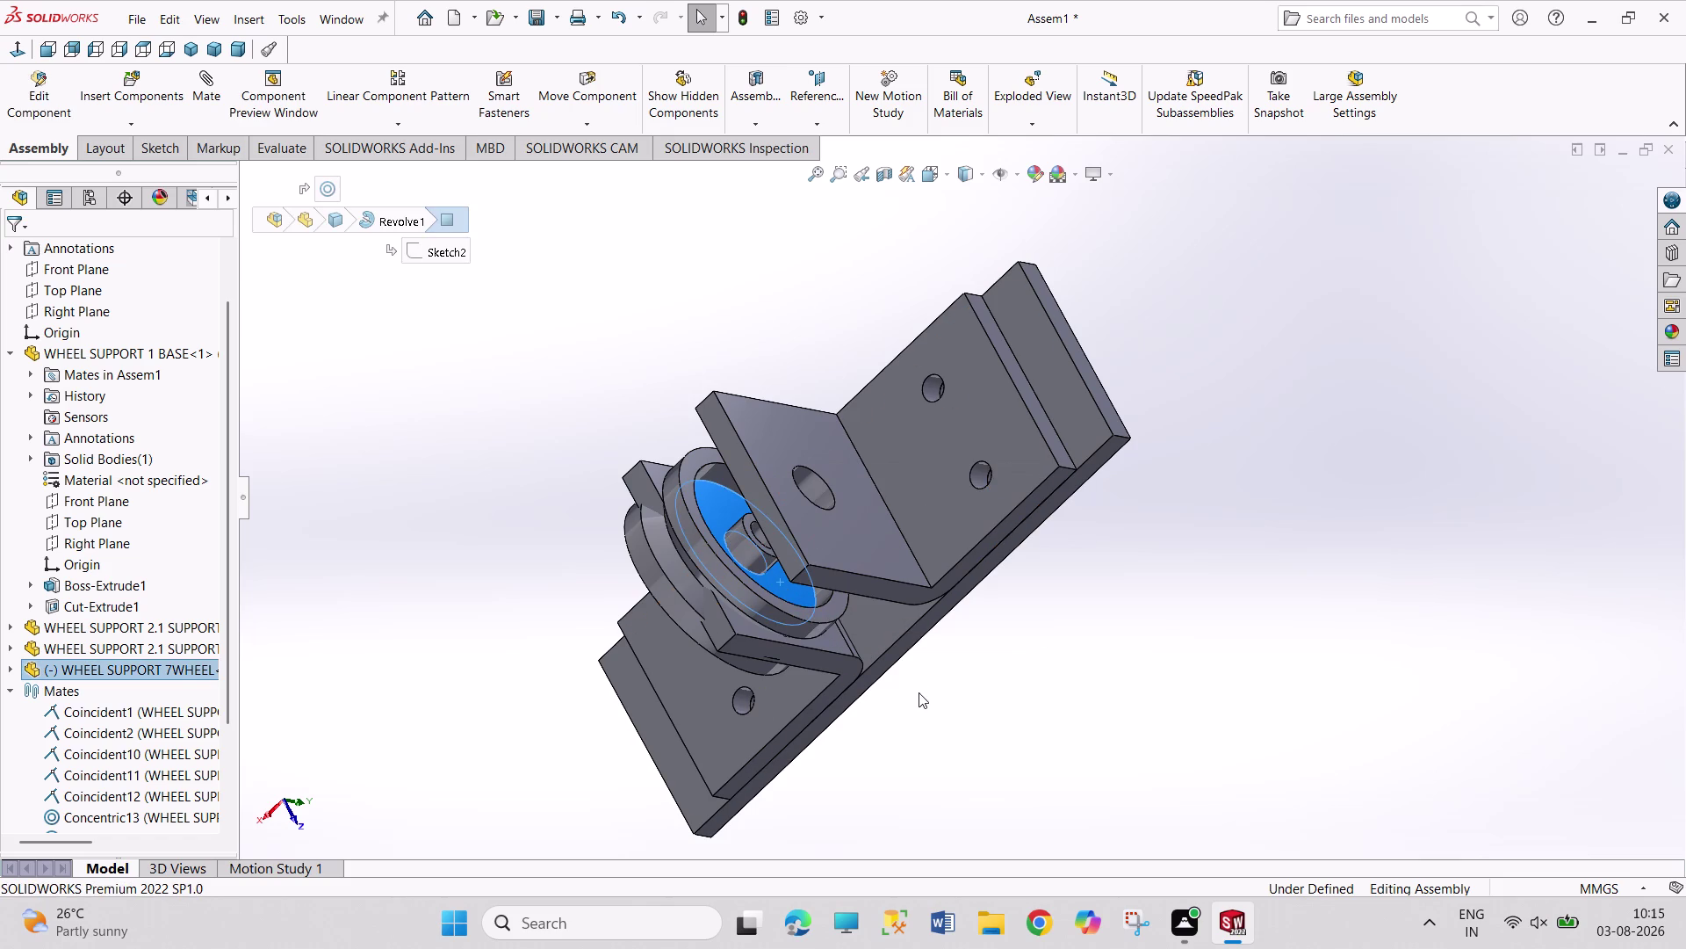
Make the wheel's side face coincident with the first bracket's inner face.
click(919, 692)
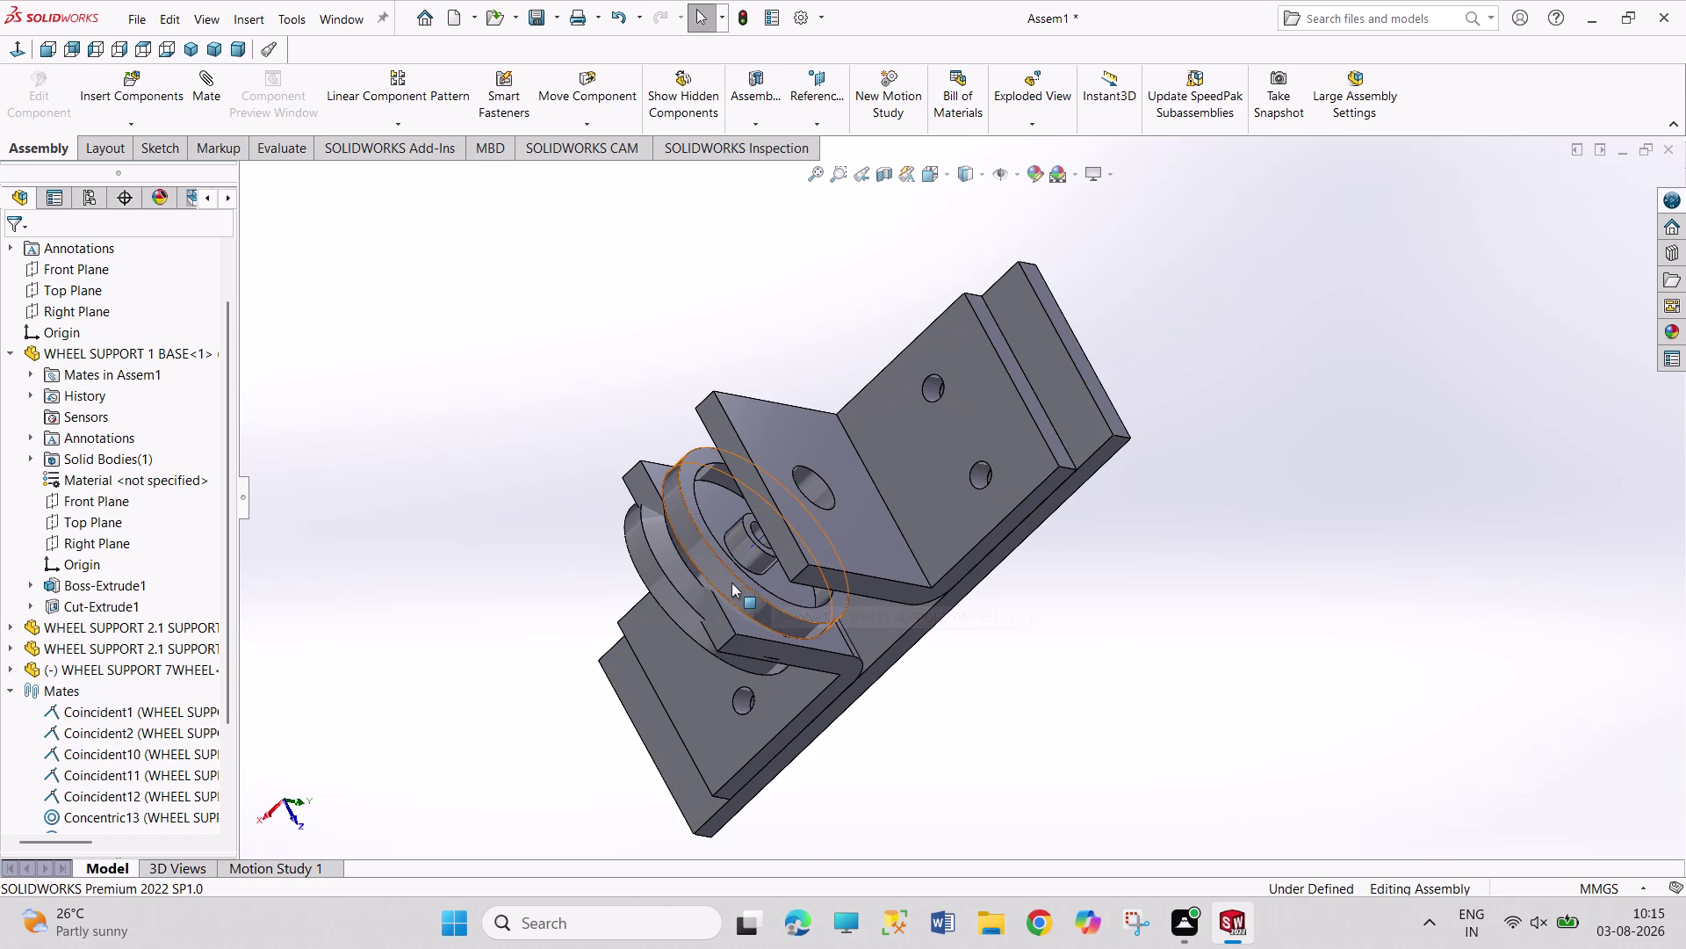
click(739, 571)
click(867, 548)
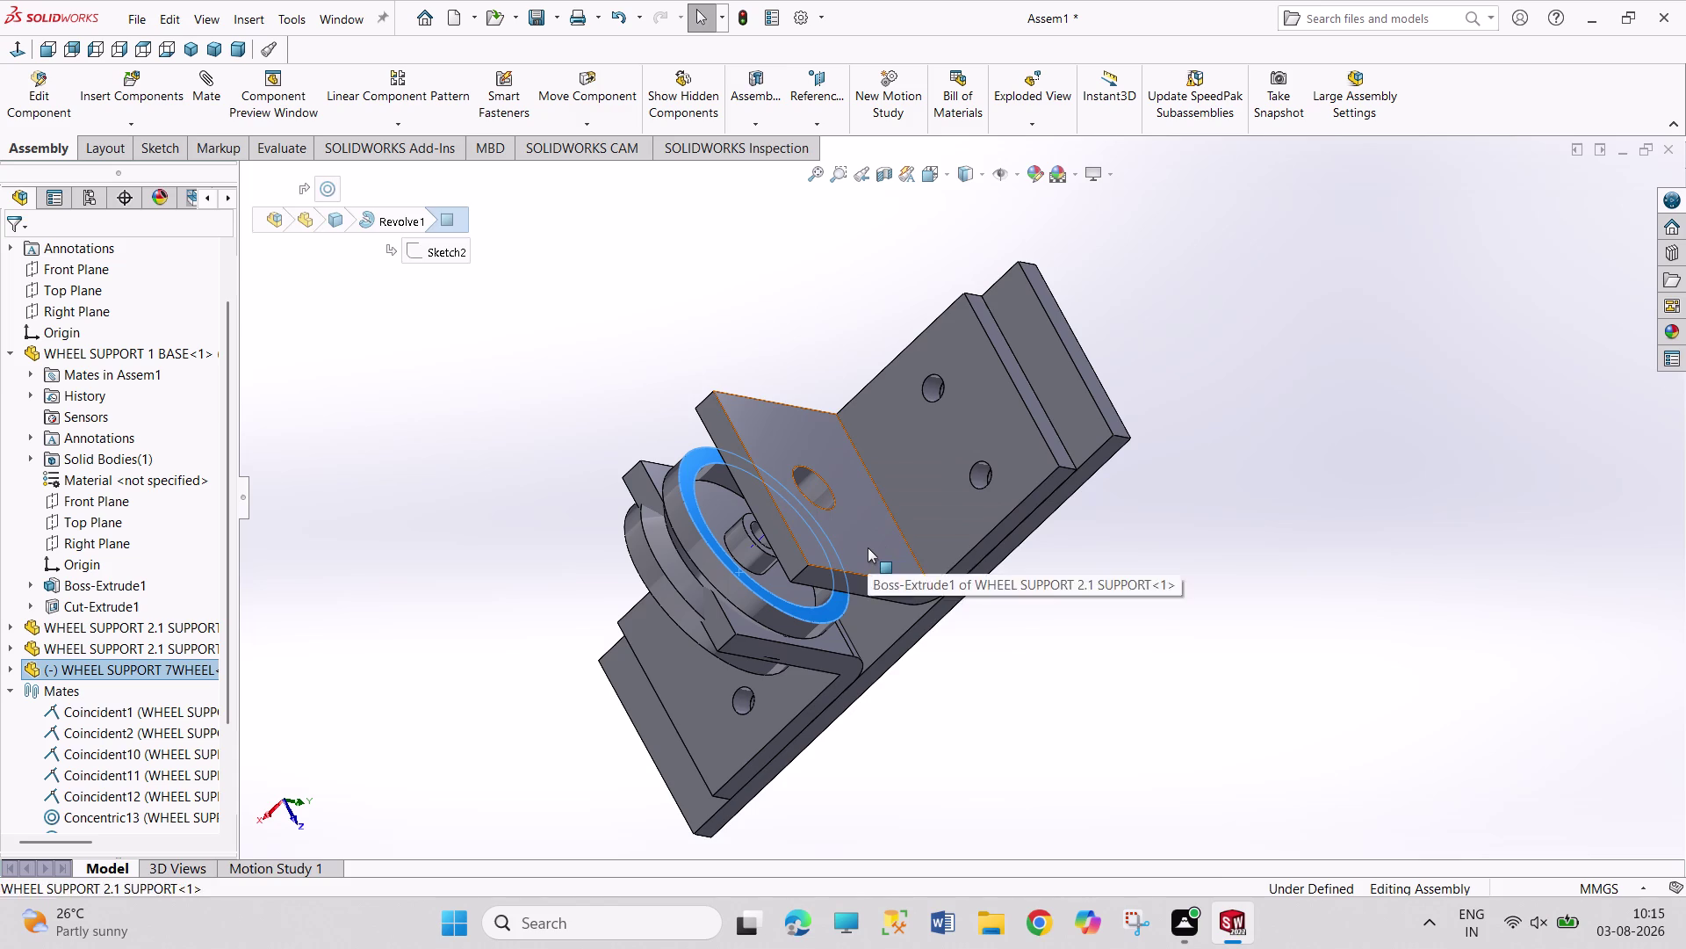
click(916, 539)
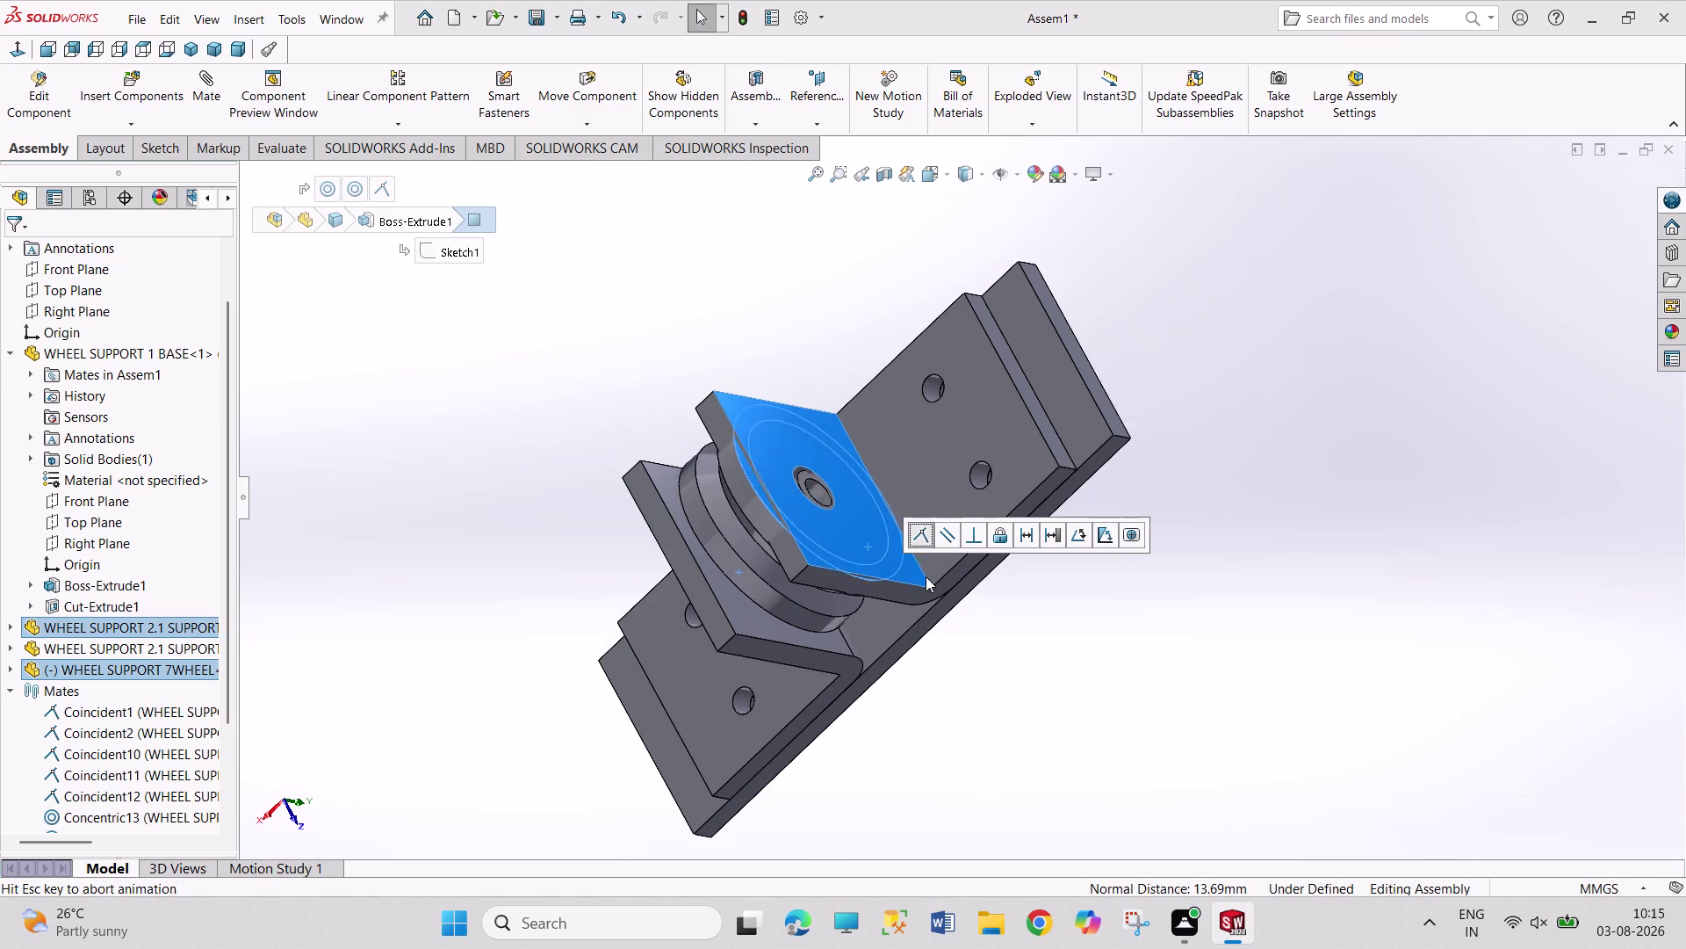
click(1017, 720)
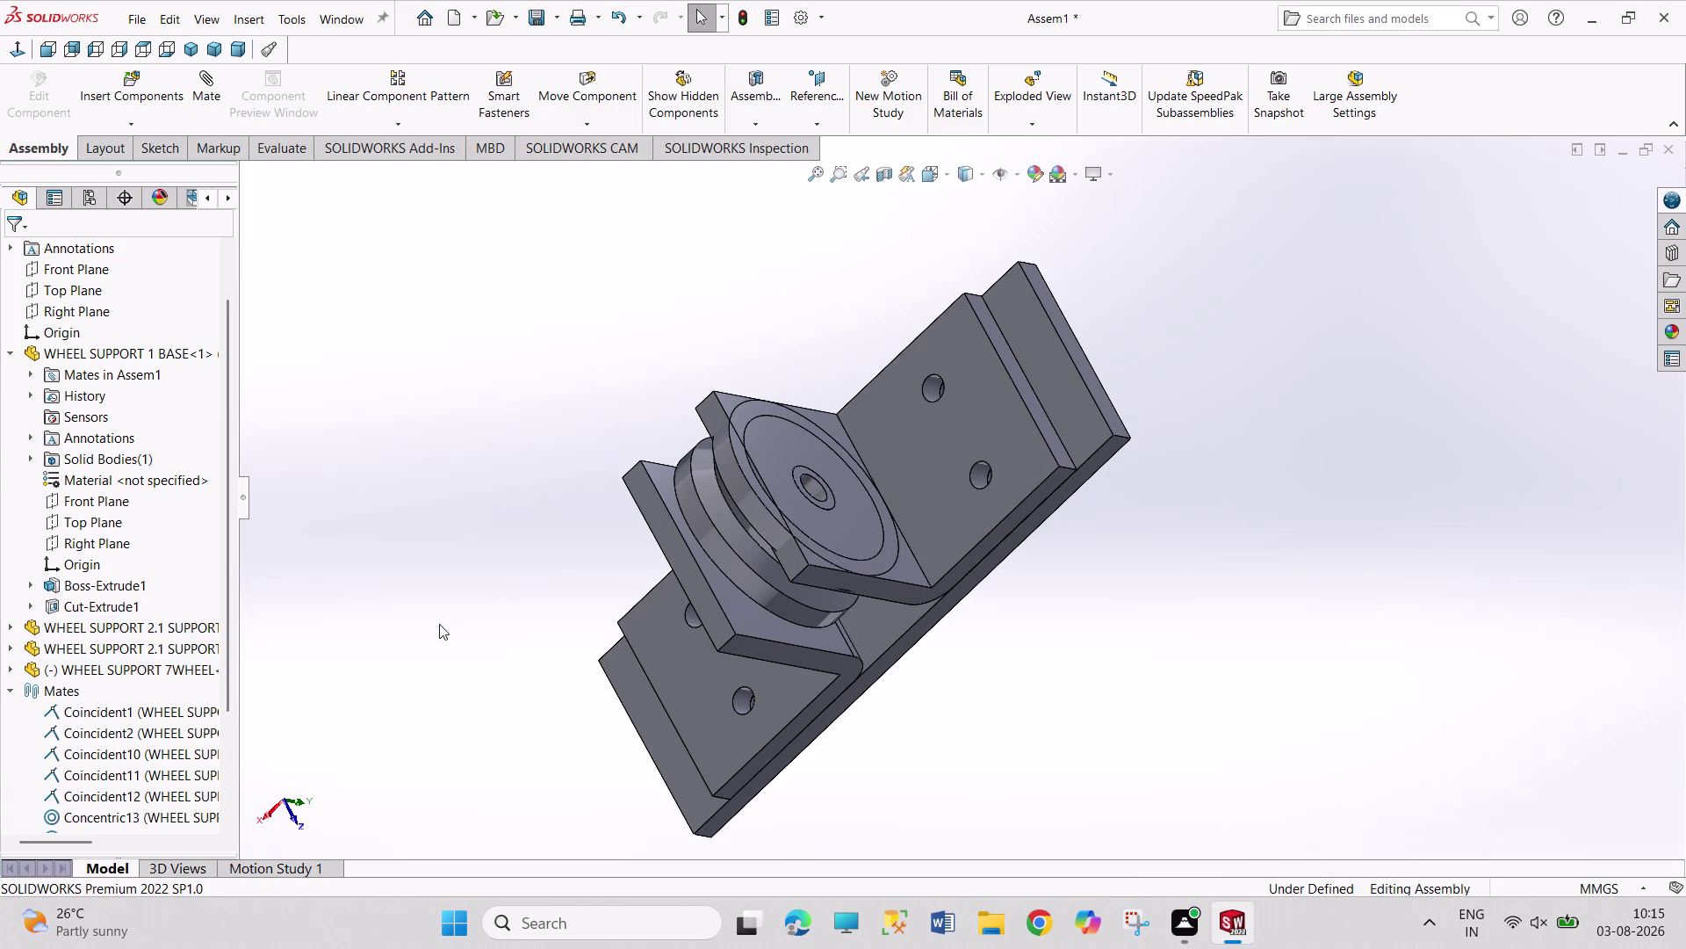
middle_drag(1082, 750, 1039, 776)
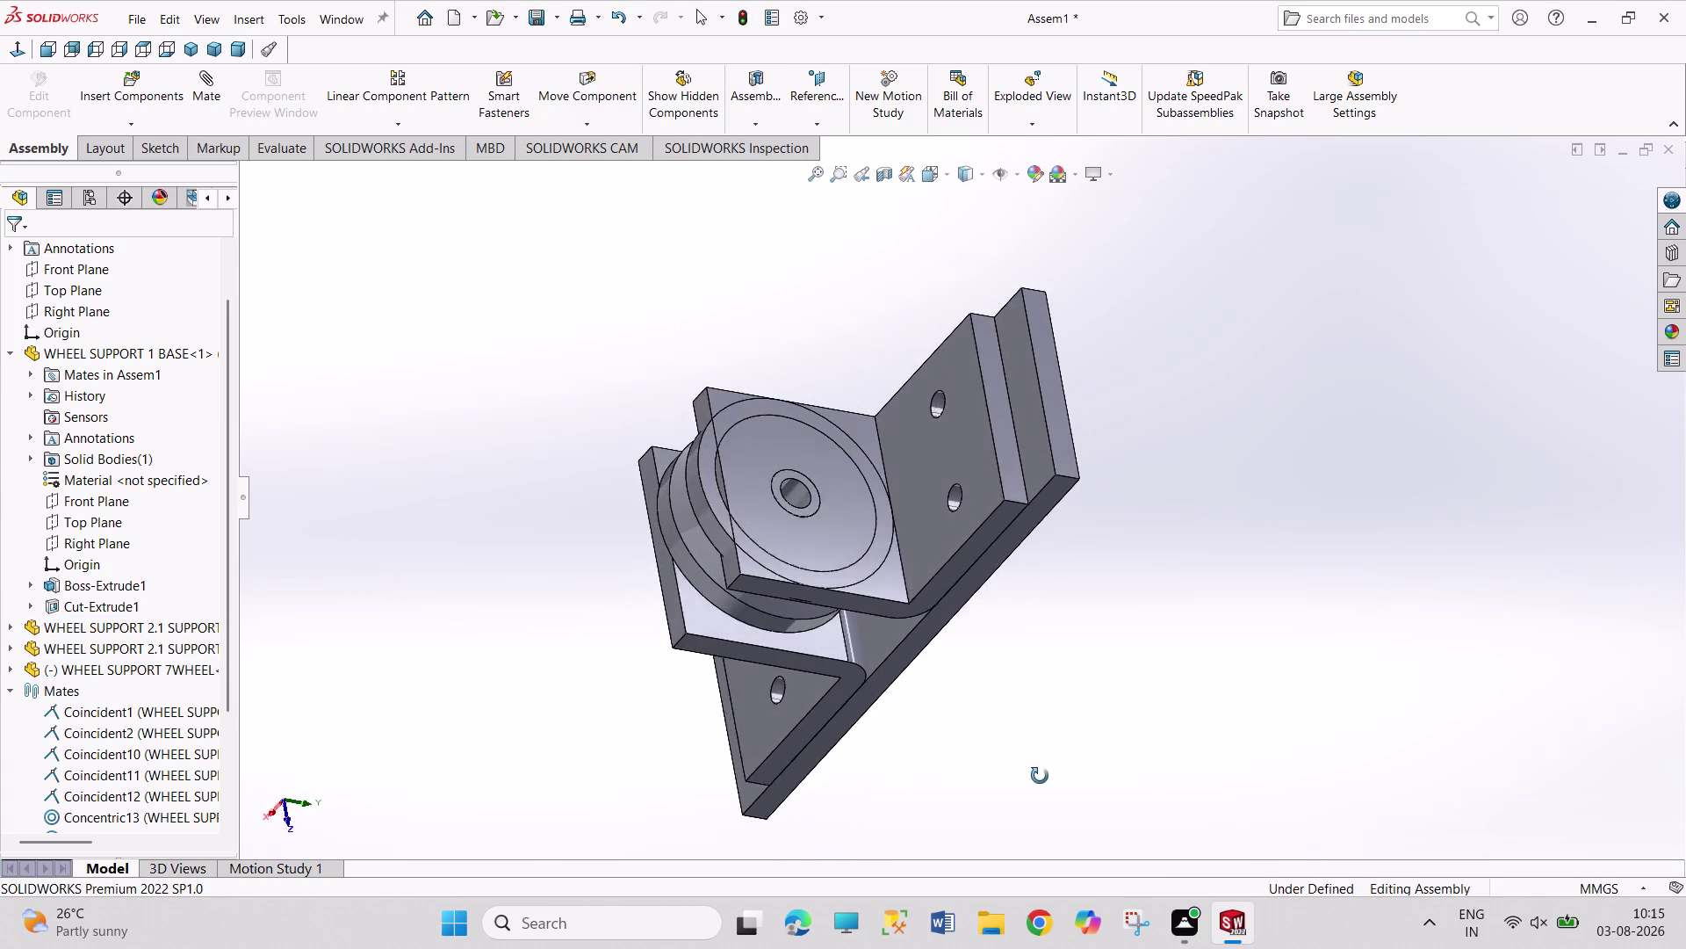
middle_drag(1040, 776, 1054, 772)
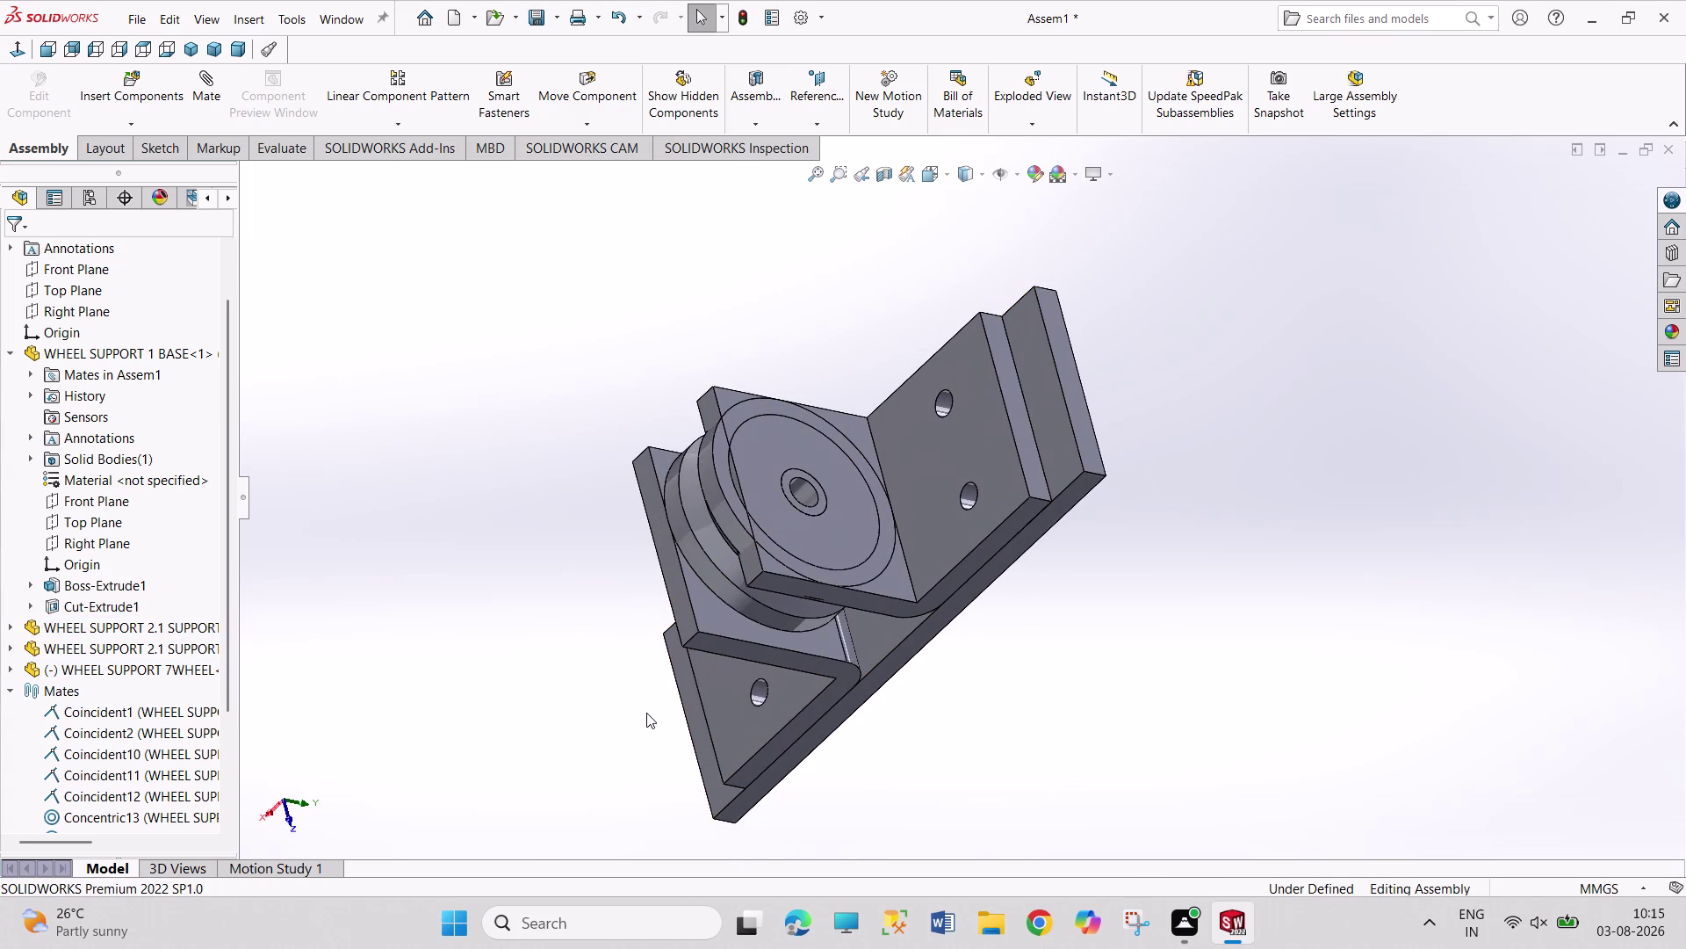
middle_drag(647, 712, 872, 471)
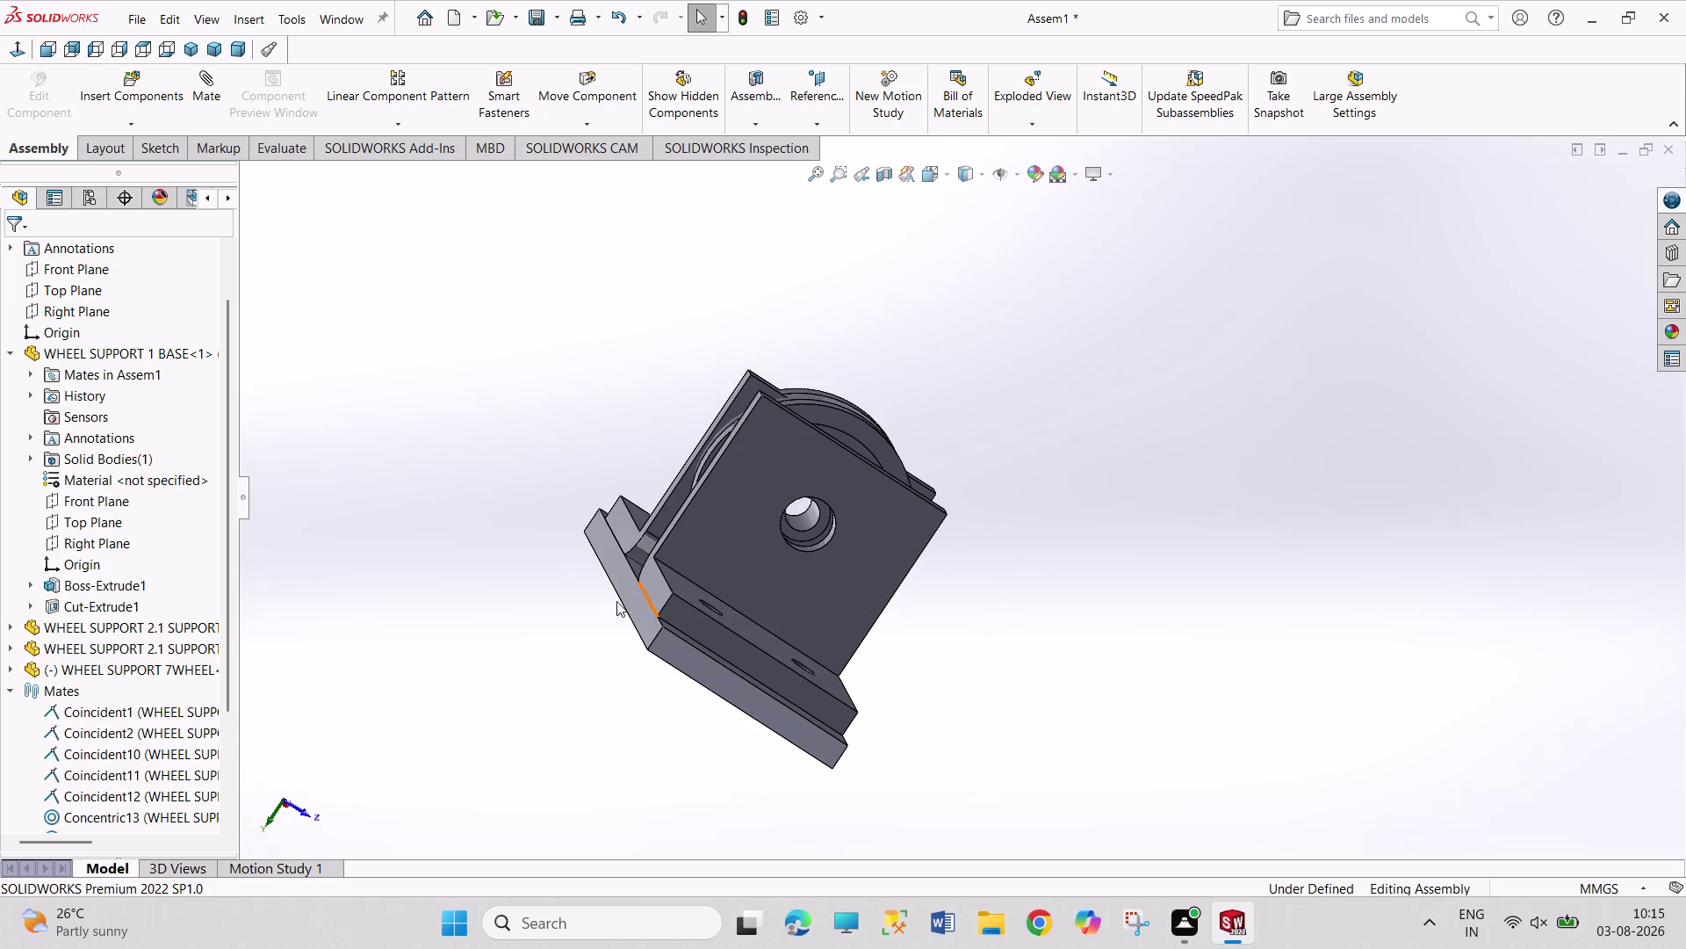
Select the wheel's opposite side edge together with the second bracket's inner face.
middle_drag(584, 616, 647, 738)
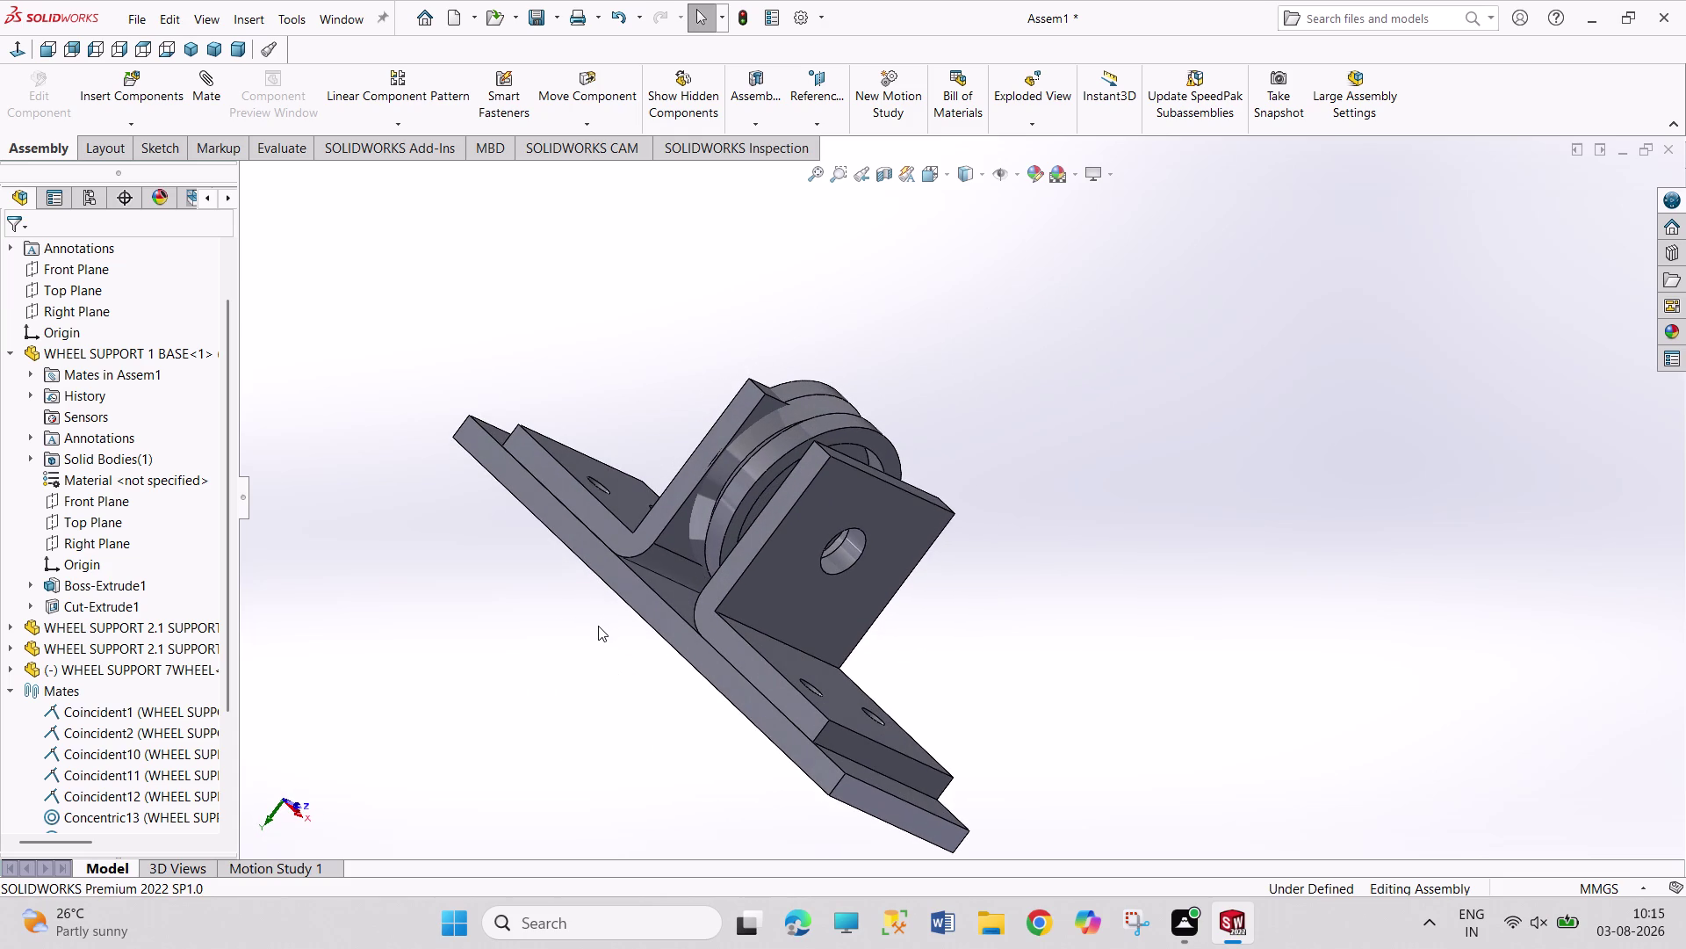
middle_drag(636, 681, 671, 723)
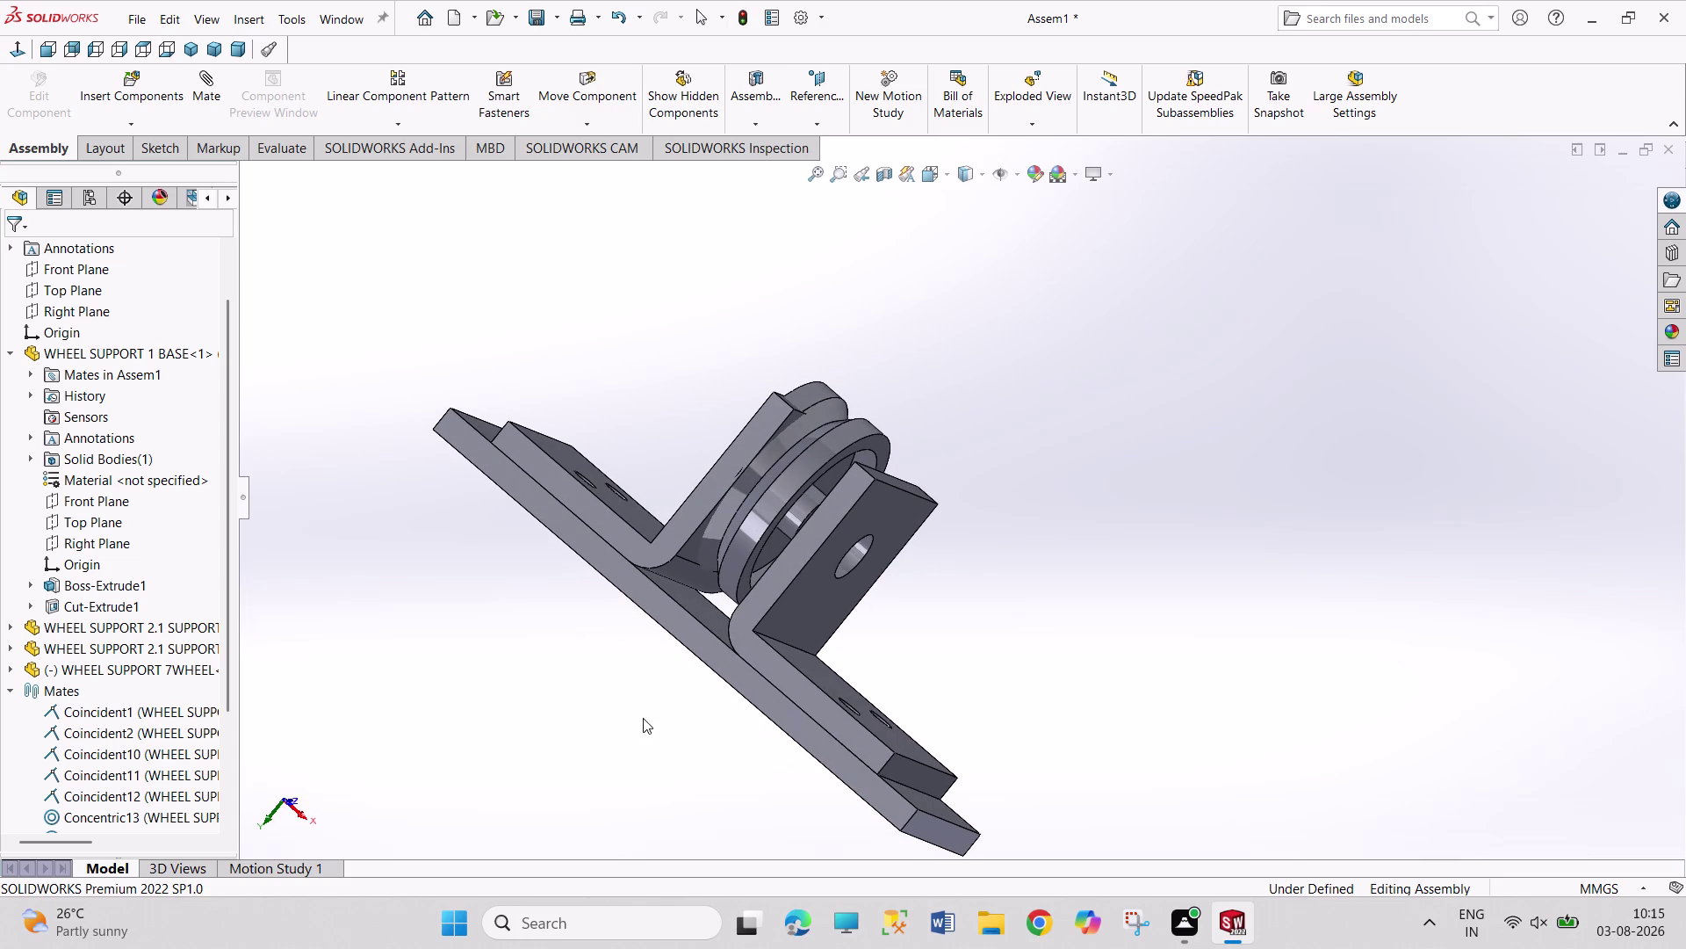
middle_click(686, 737)
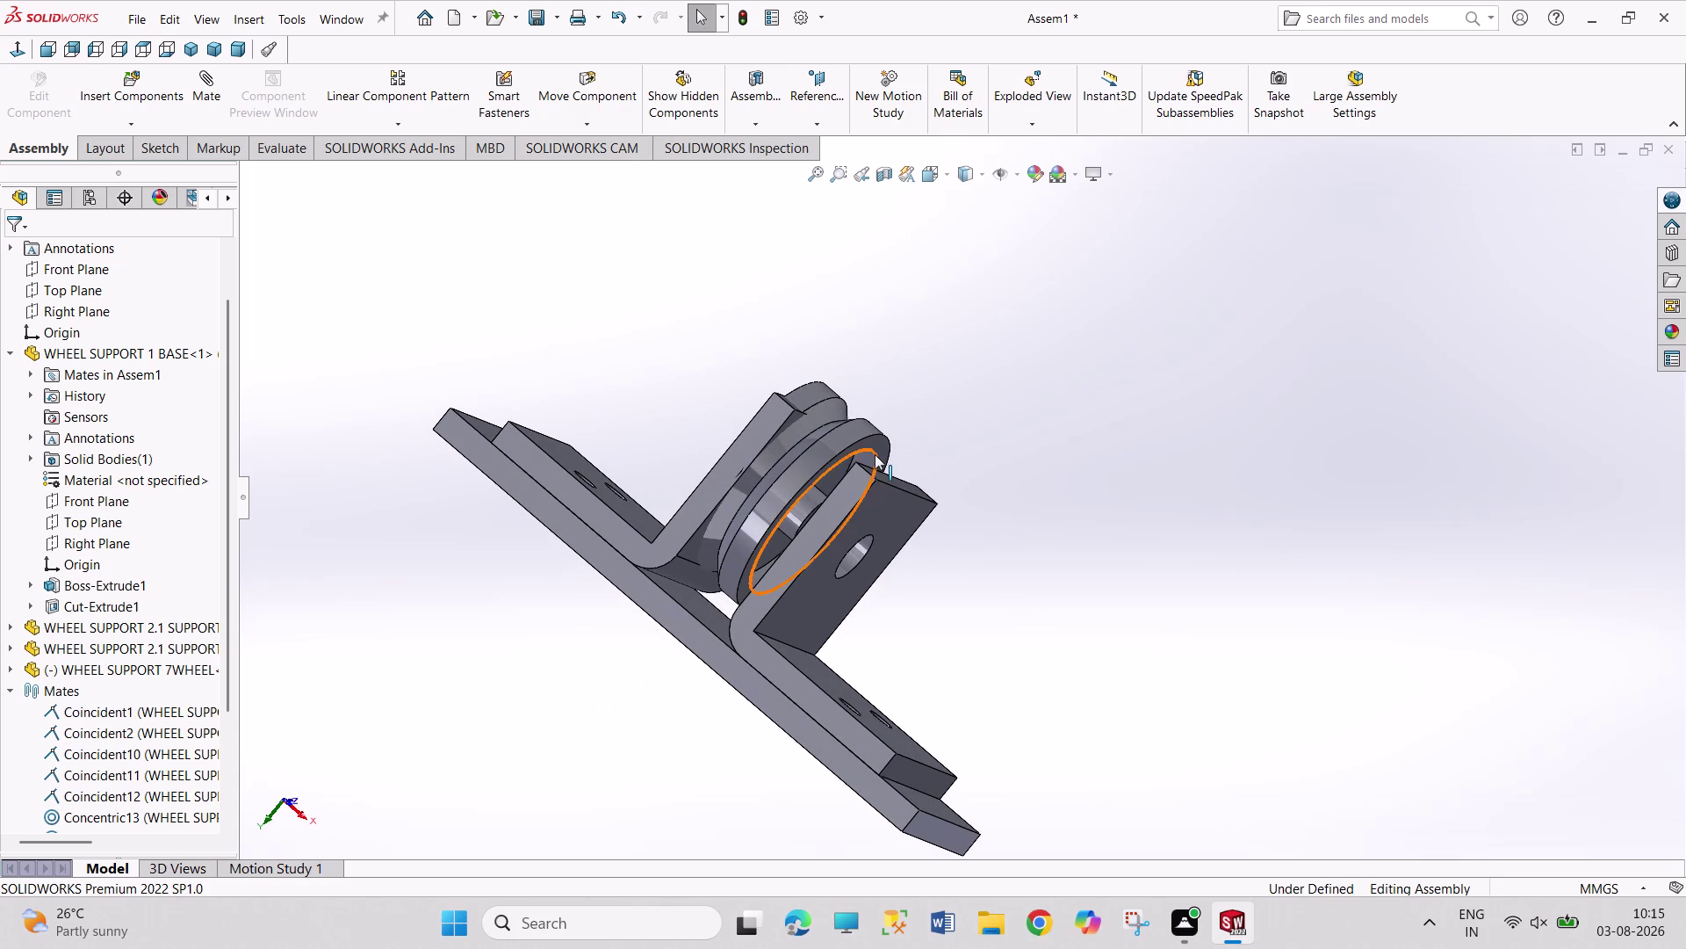
click(880, 442)
middle_drag(993, 439, 1061, 609)
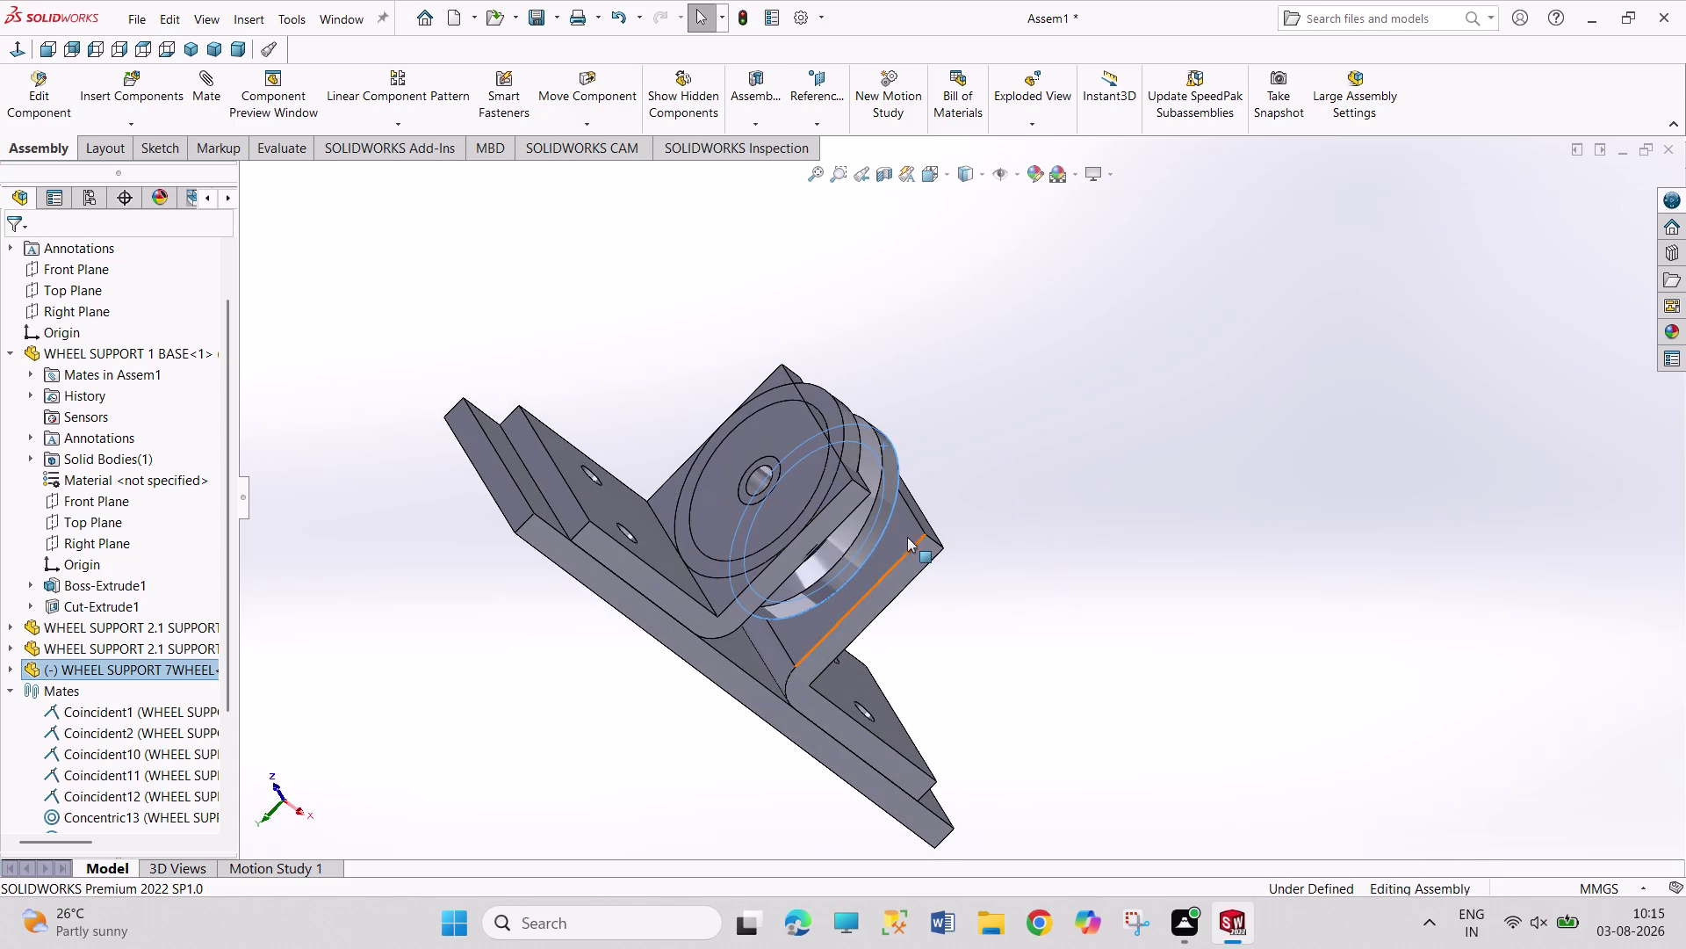
click(905, 529)
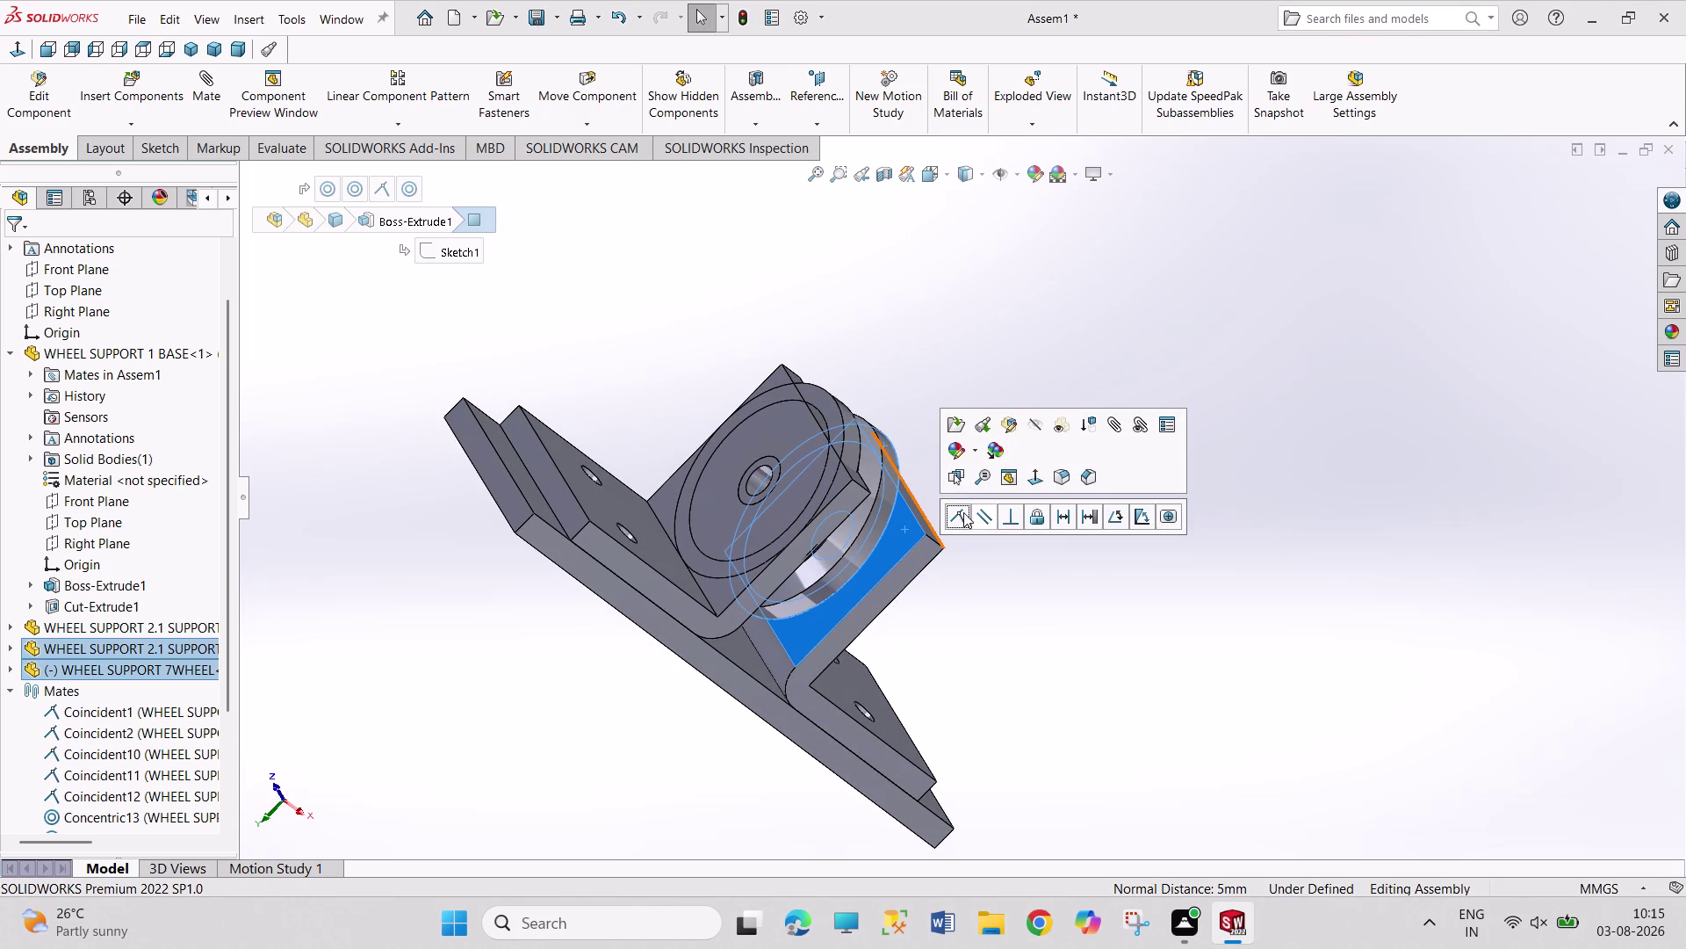